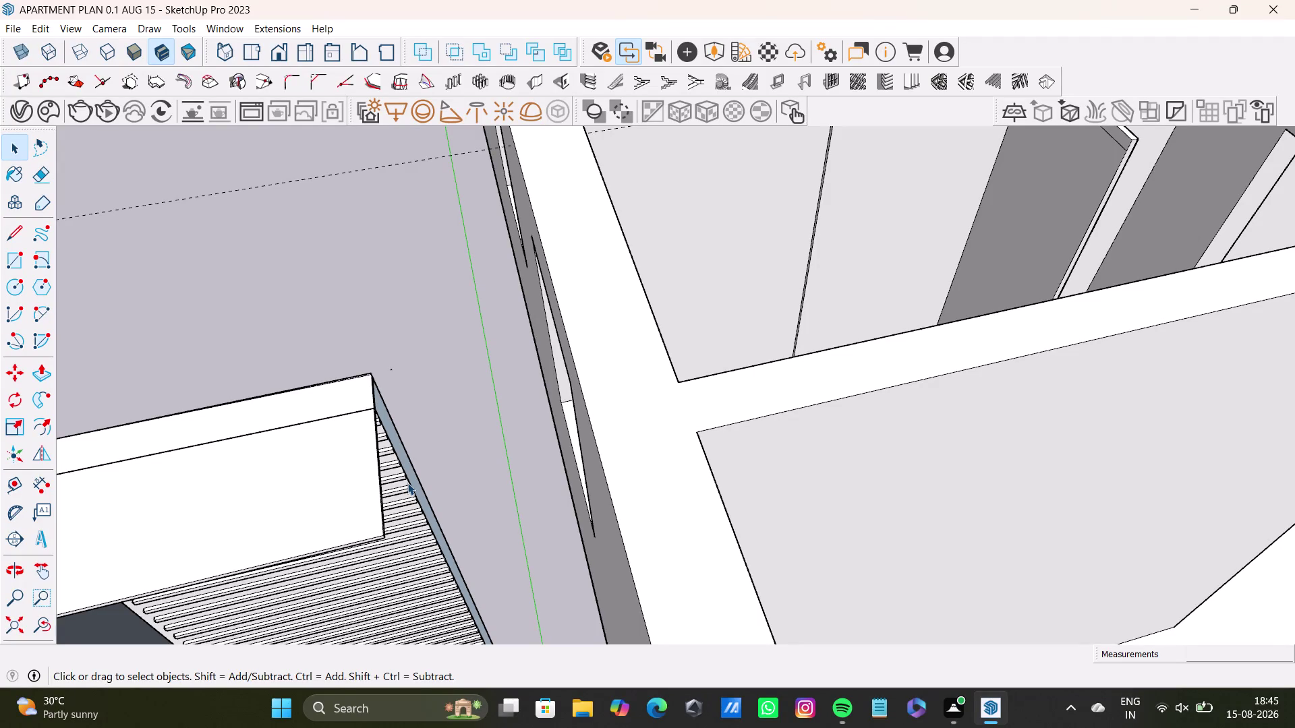
Orbit to the louvre panel and make a first move attempt, then cancel it.
scroll(down, 3)
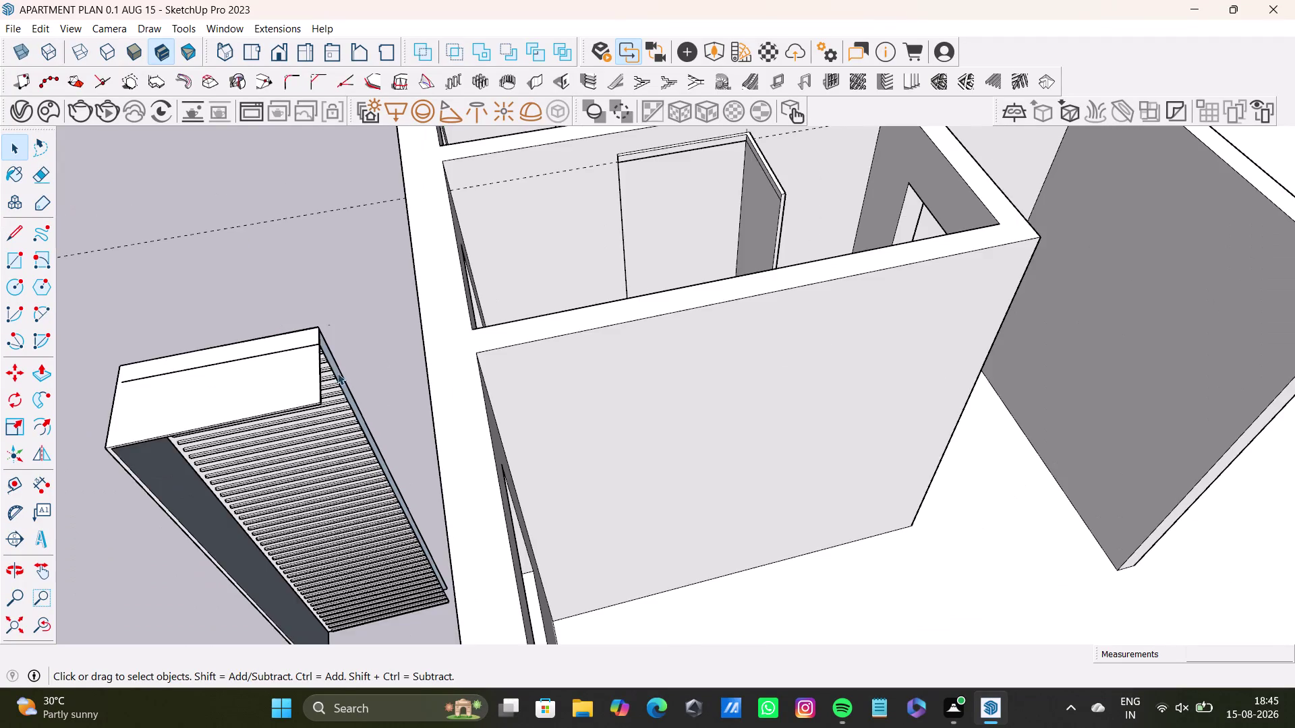
scroll(down, 3)
middle_drag(368, 399, 378, 500)
middle_drag(395, 500, 307, 482)
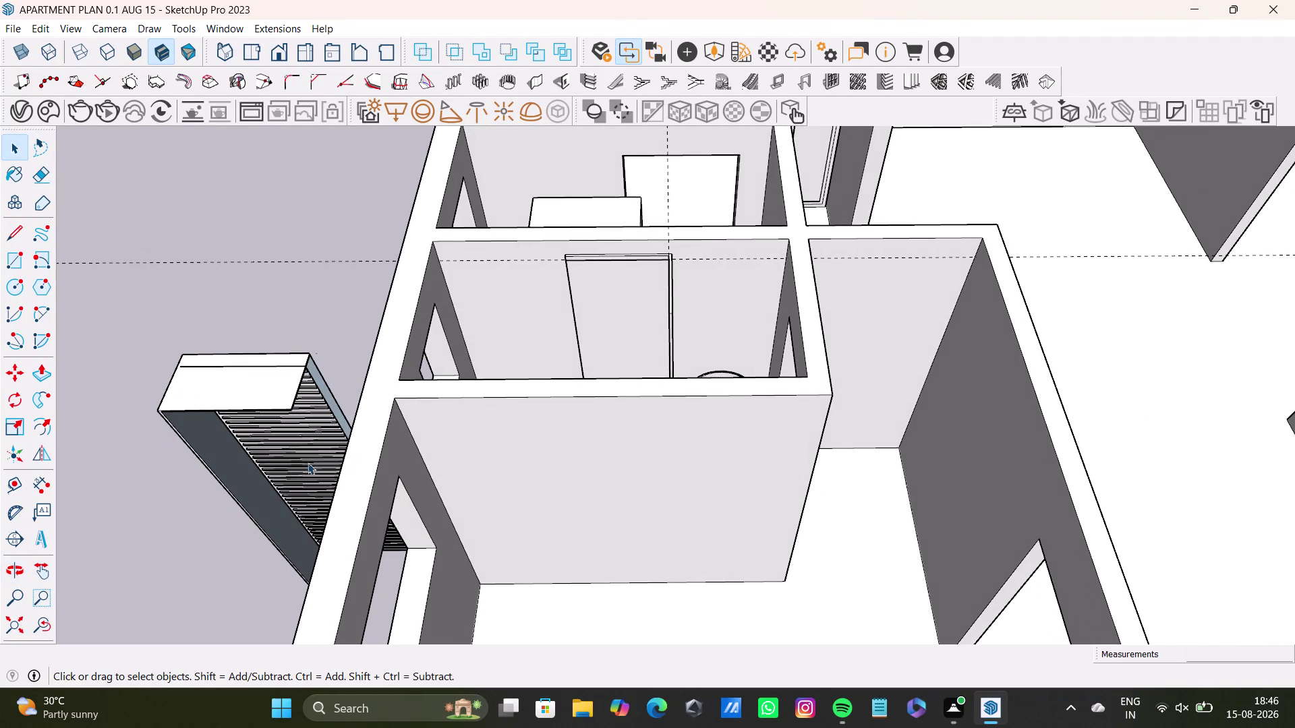
key(space)
click(321, 452)
click(321, 445)
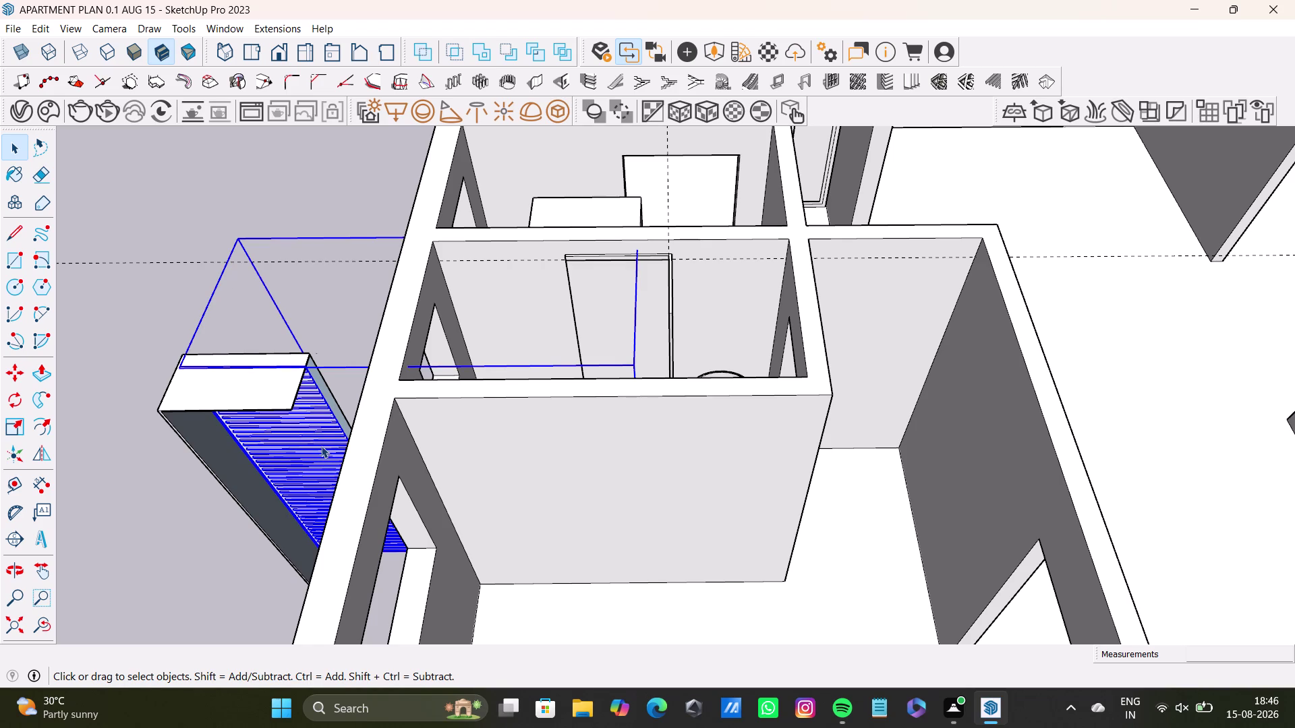
key(m)
click(307, 374)
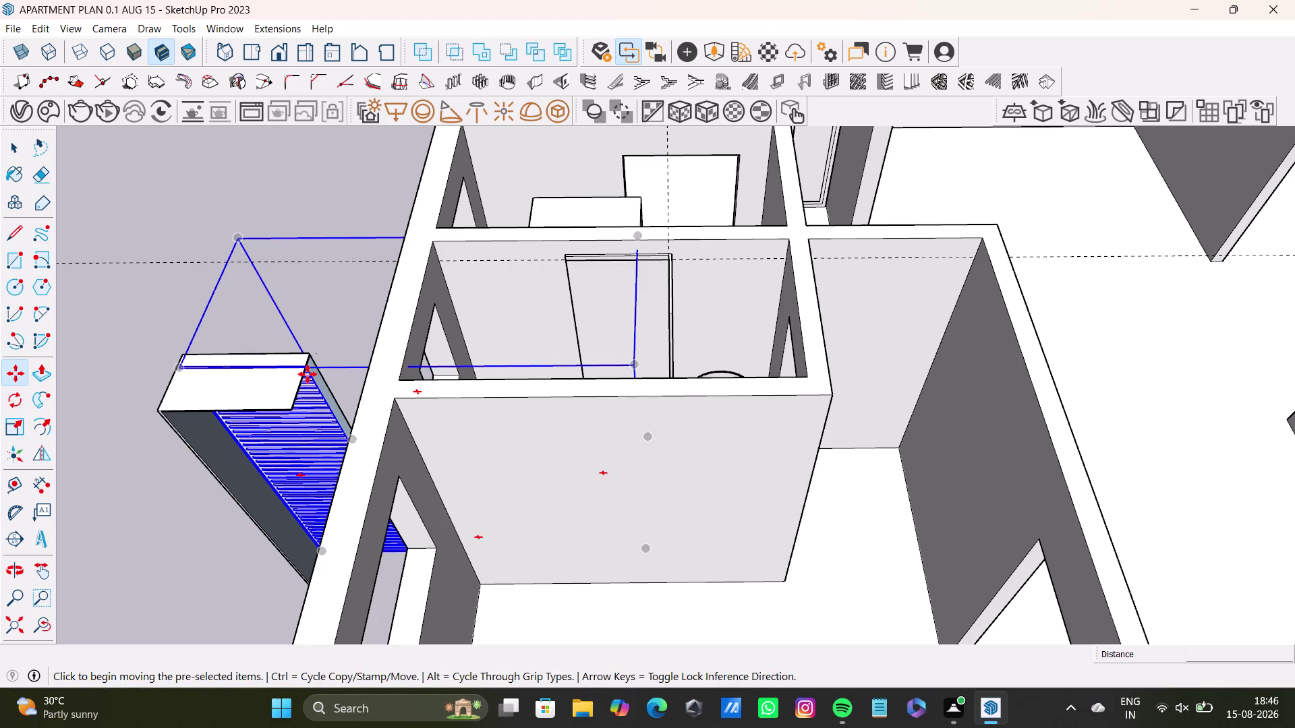
key(space)
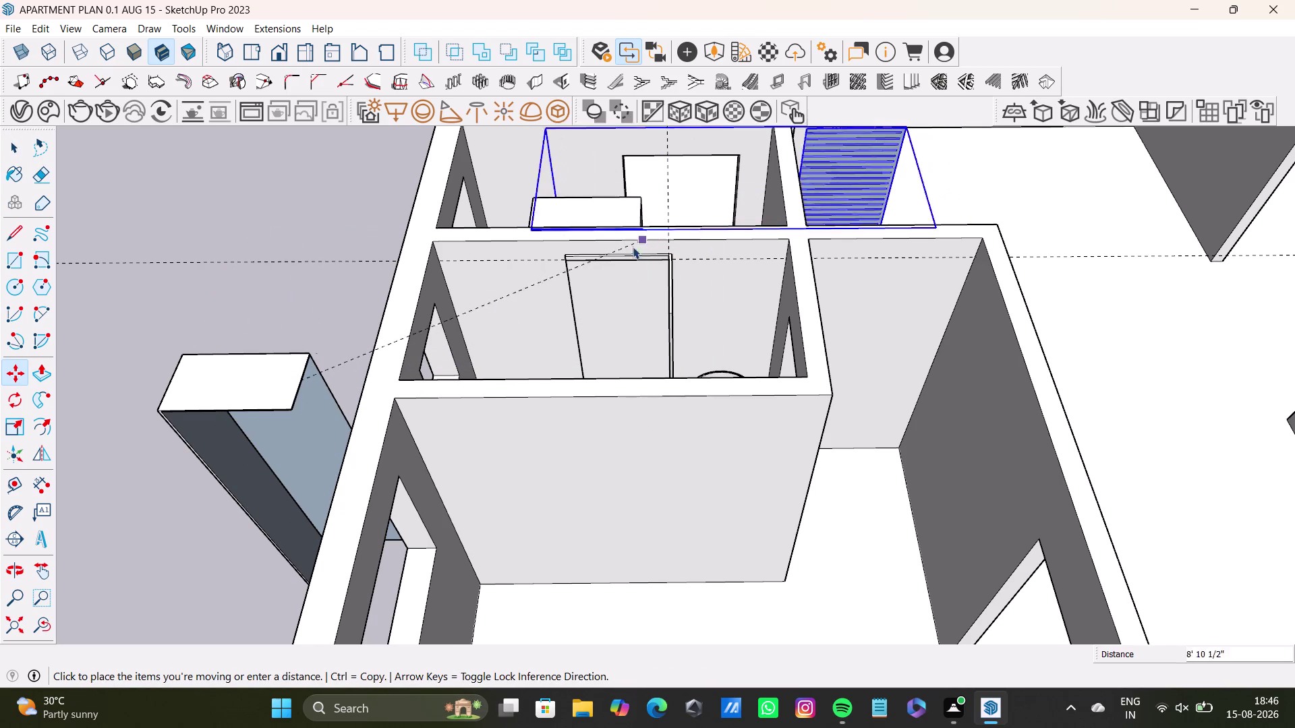
Triple-click to select the whole louvre panel and pick it up for moving.
triple_click(317, 418)
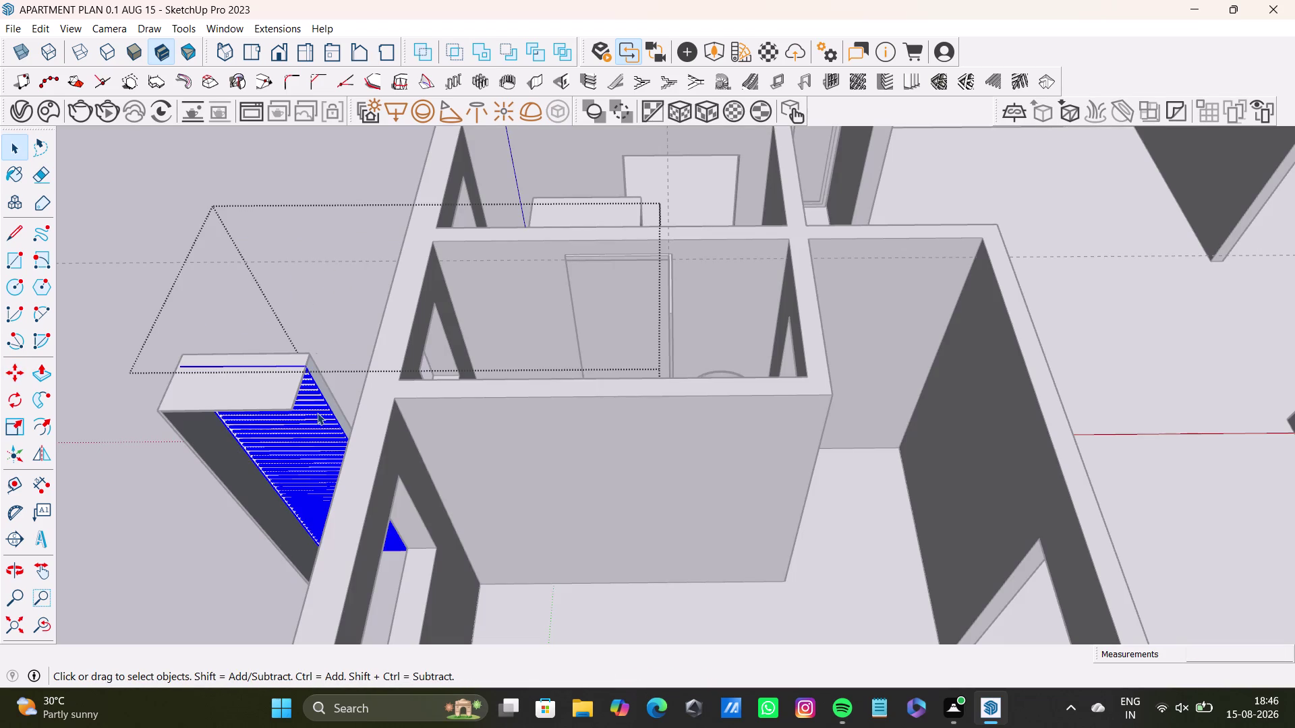
key(m)
click(305, 370)
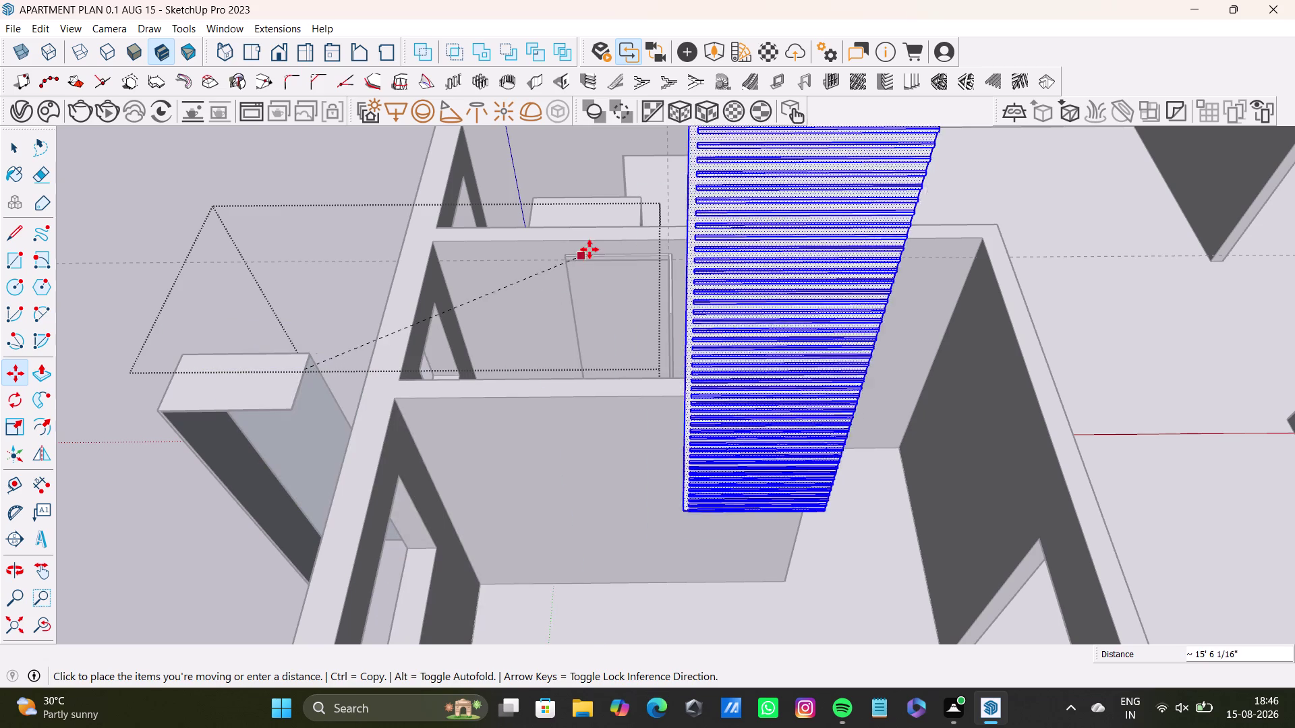
scroll(up, 3)
middle_drag(517, 267, 521, 481)
scroll(up, 3)
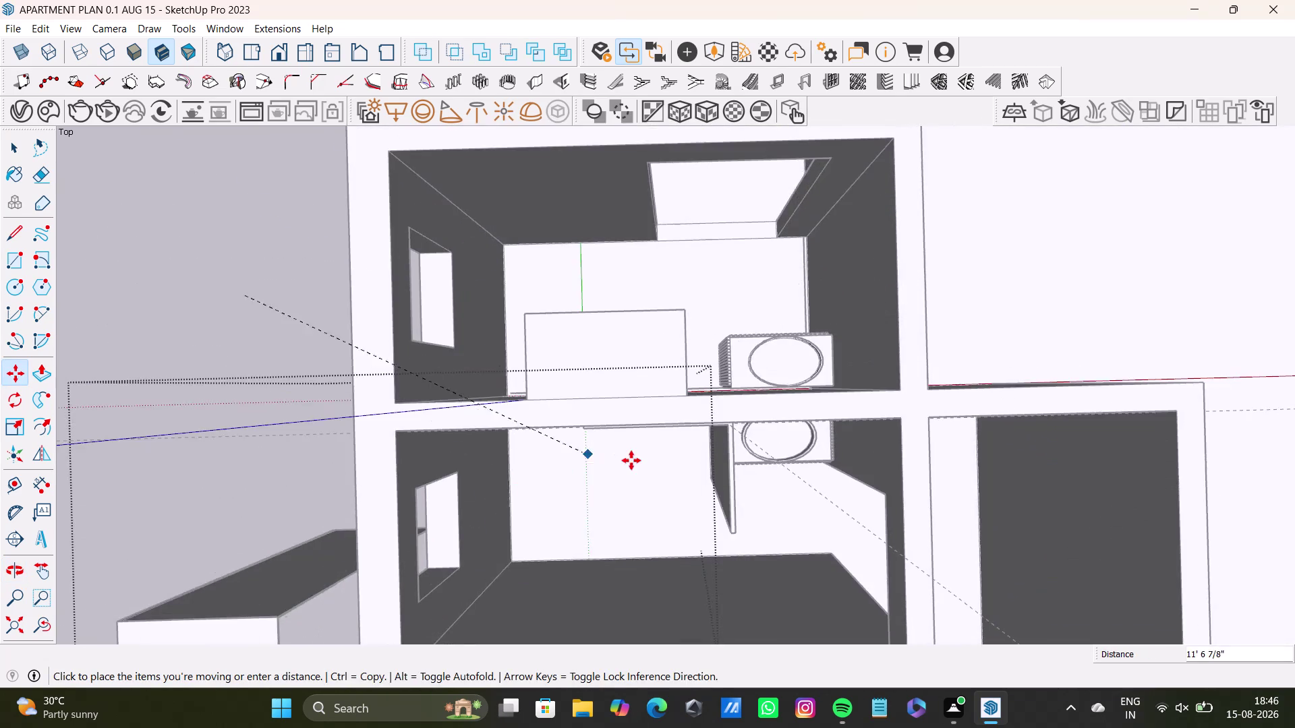
scroll(up, 3)
Carry the louvre panel from its housing into the bathroom window opening.
middle_drag(631, 412, 671, 368)
scroll(down, 3)
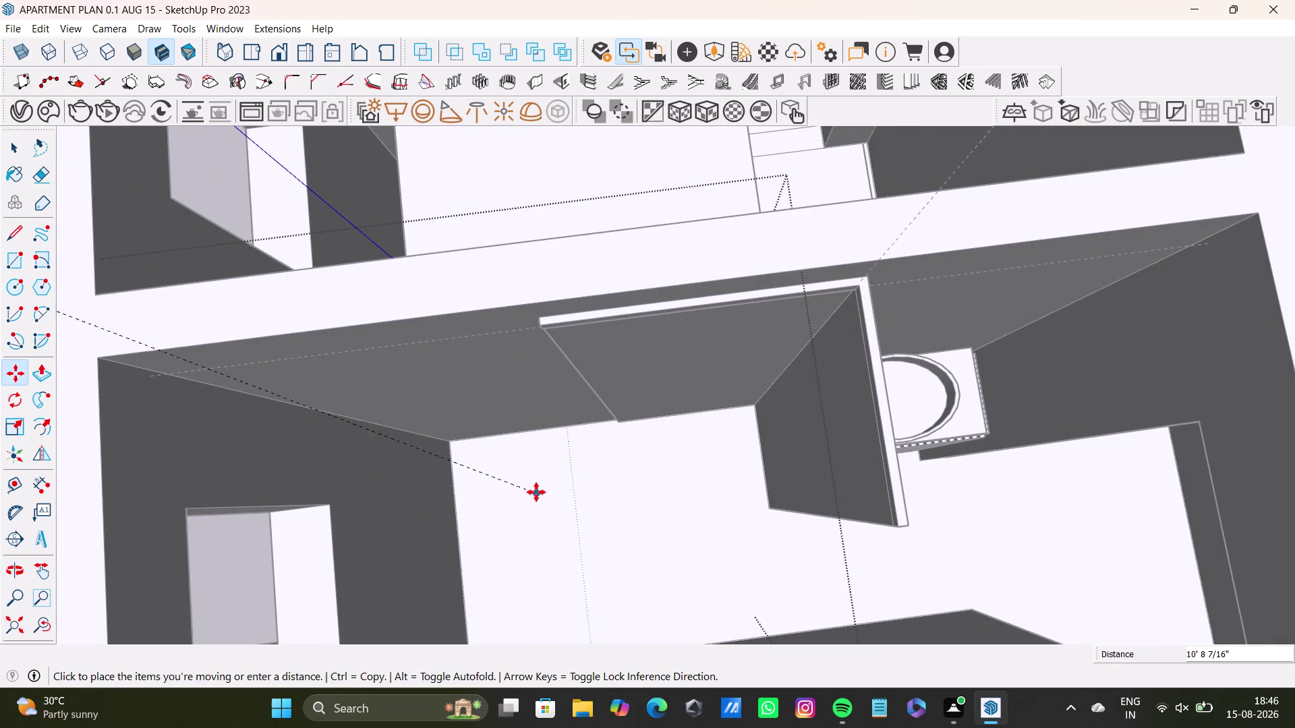
scroll(down, 3)
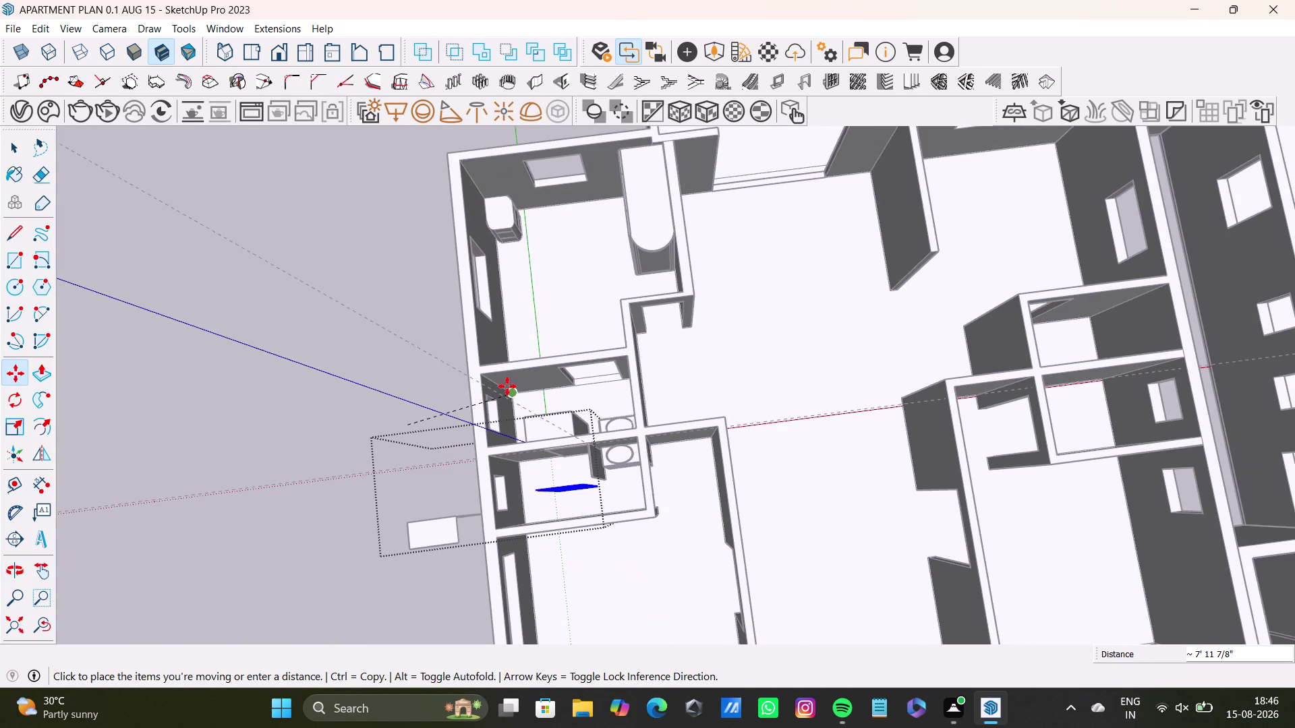
key(Up)
key(m)
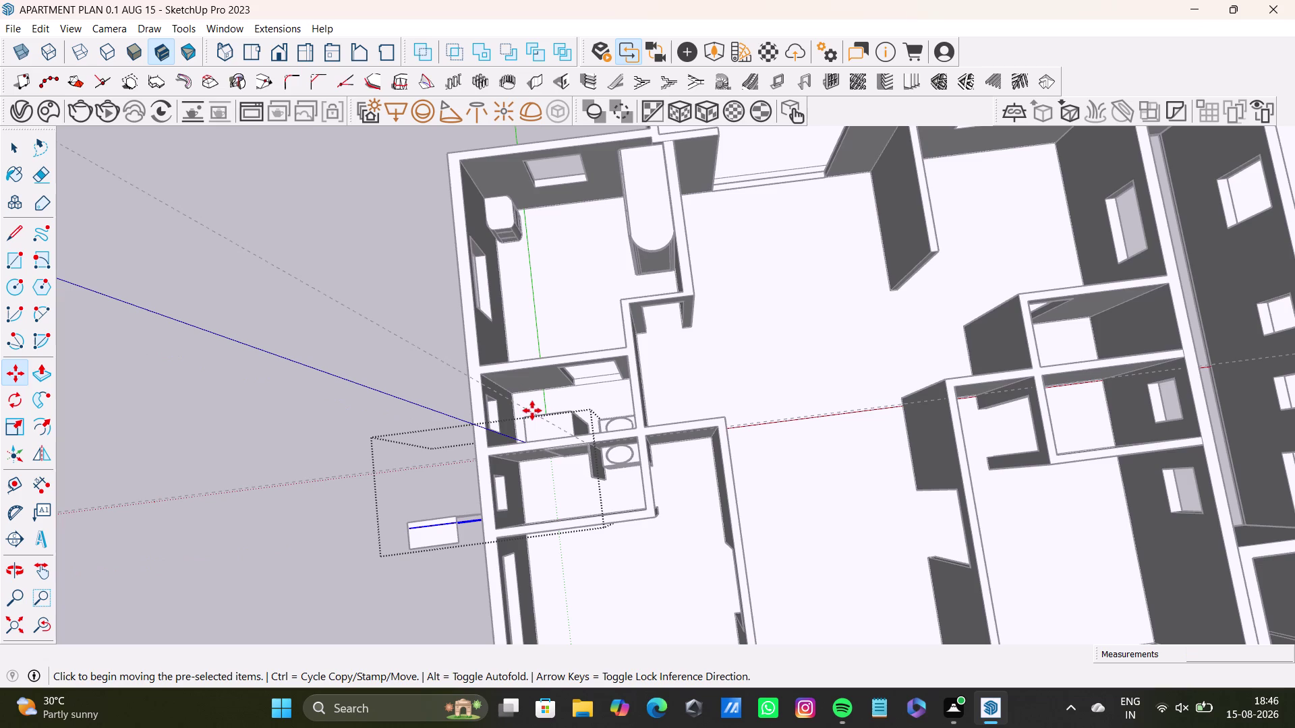
scroll(up, 3)
drag(451, 520, 461, 513)
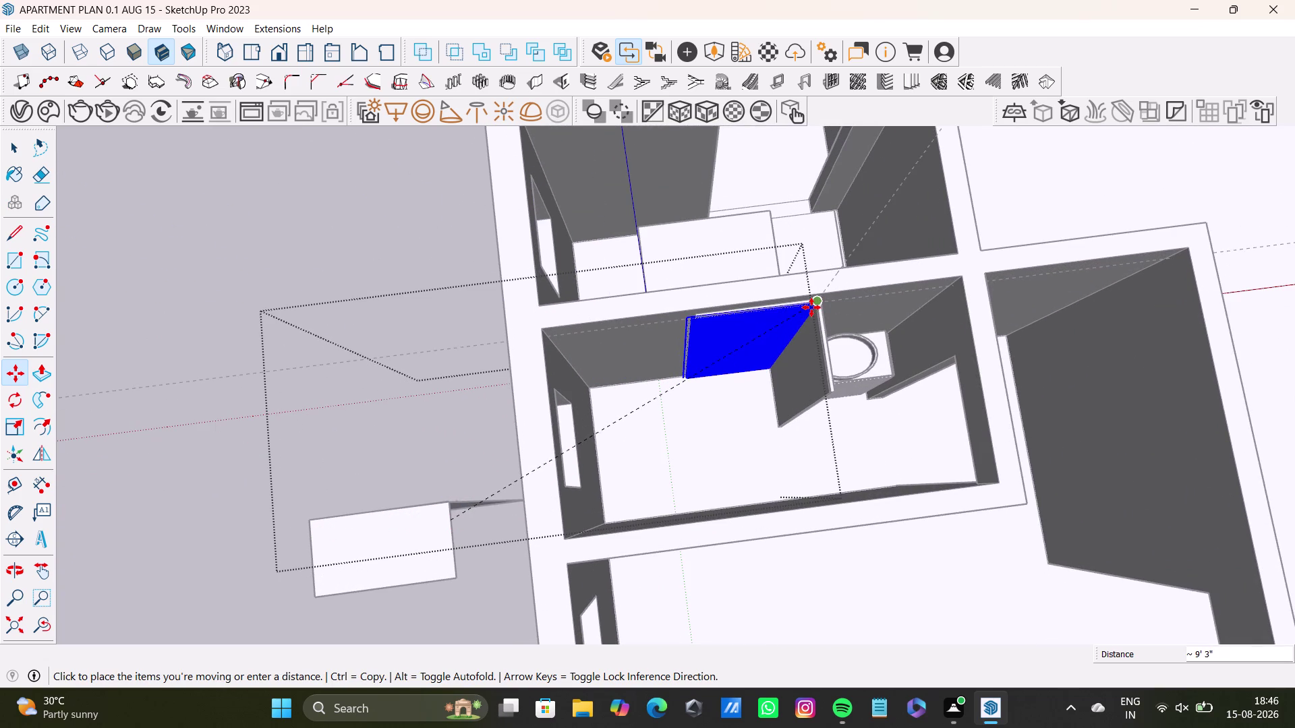
Drop the panel at the window corner and inspect where it meets the wall.
click(811, 307)
middle_drag(785, 338, 691, 350)
scroll(up, 3)
middle_drag(723, 388, 710, 390)
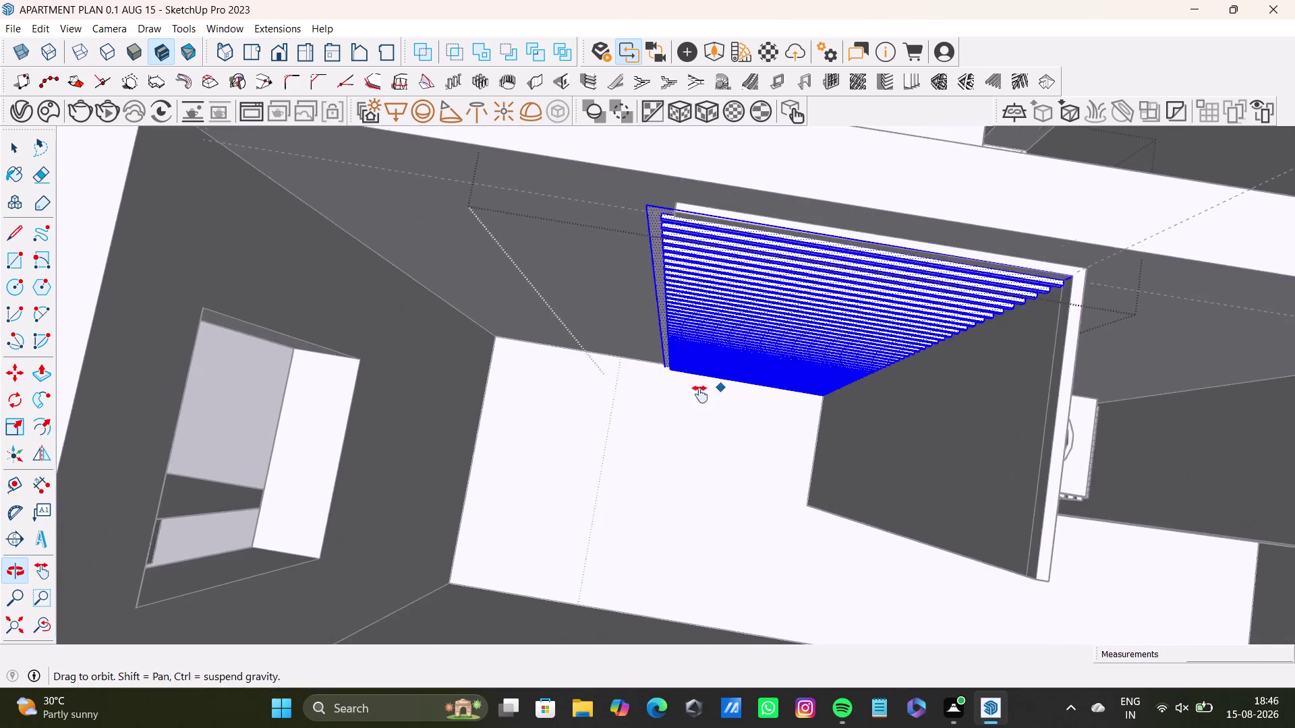
middle_drag(710, 390, 597, 466)
middle_drag(641, 429, 731, 248)
middle_drag(718, 499, 743, 339)
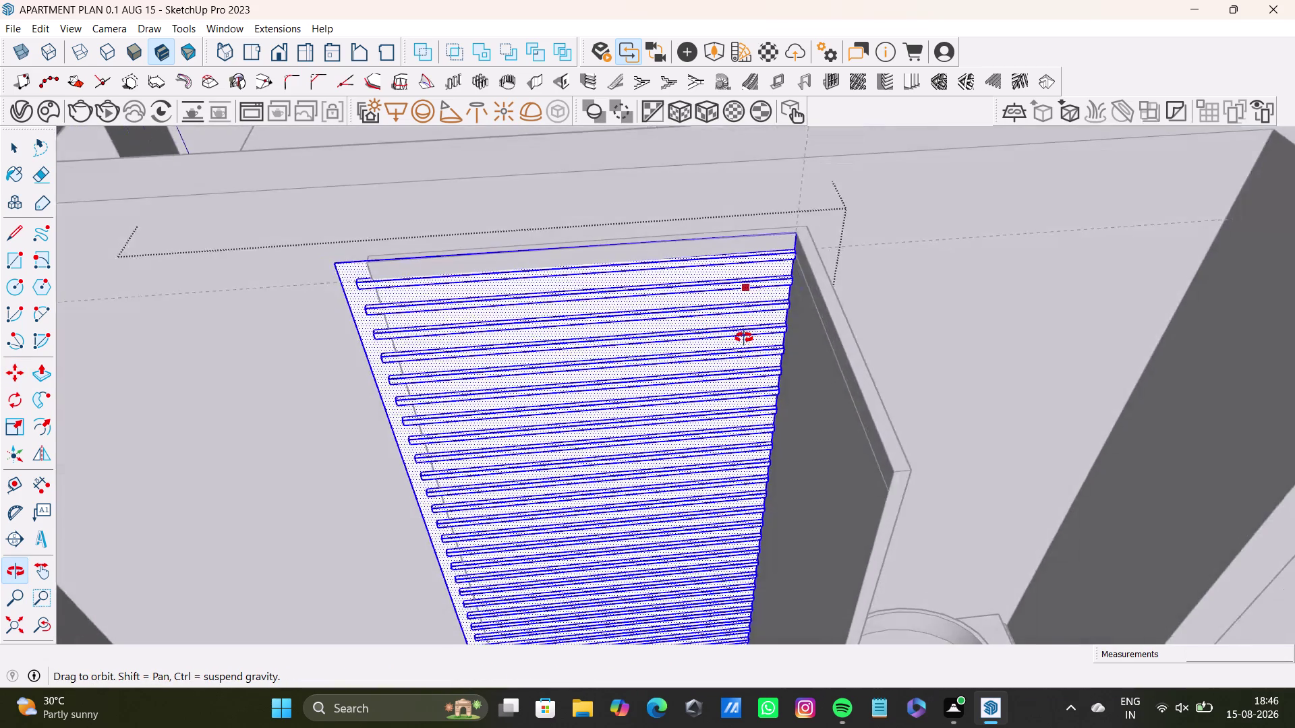
middle_drag(744, 340, 773, 343)
scroll(up, 3)
middle_drag(775, 321, 761, 351)
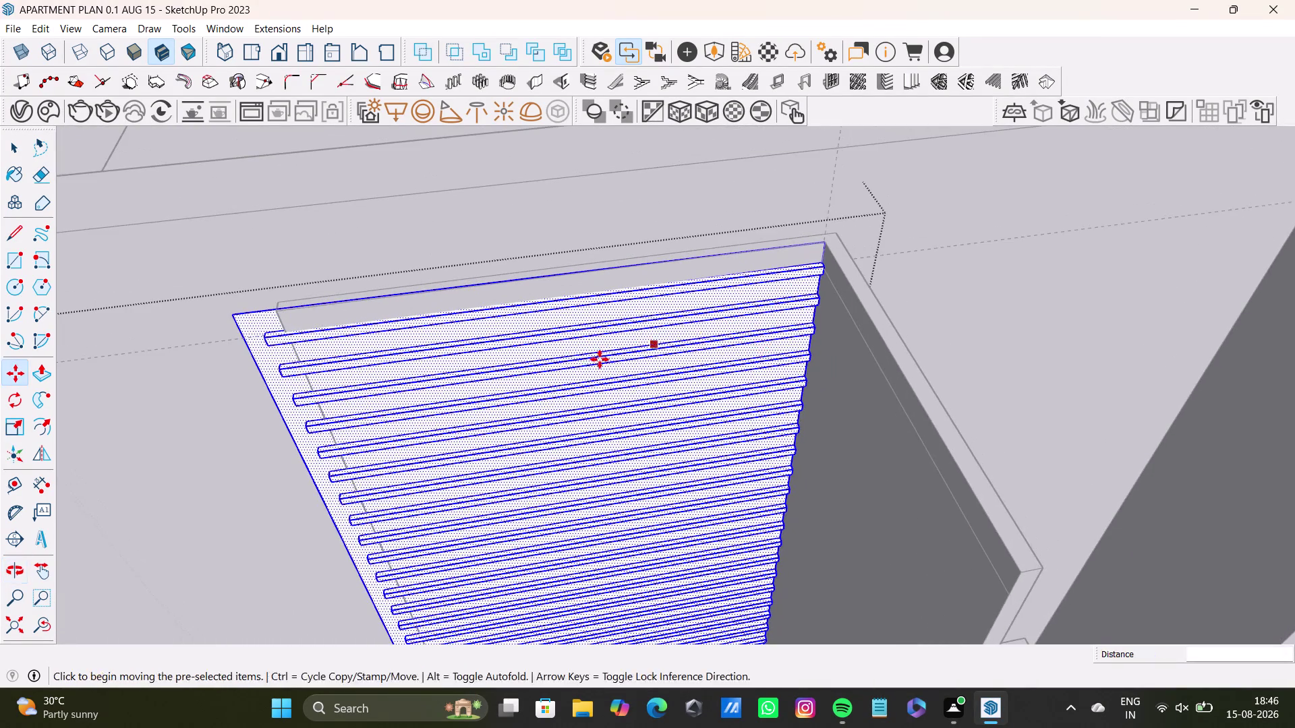
middle_drag(567, 366, 706, 318)
middle_drag(525, 330, 679, 359)
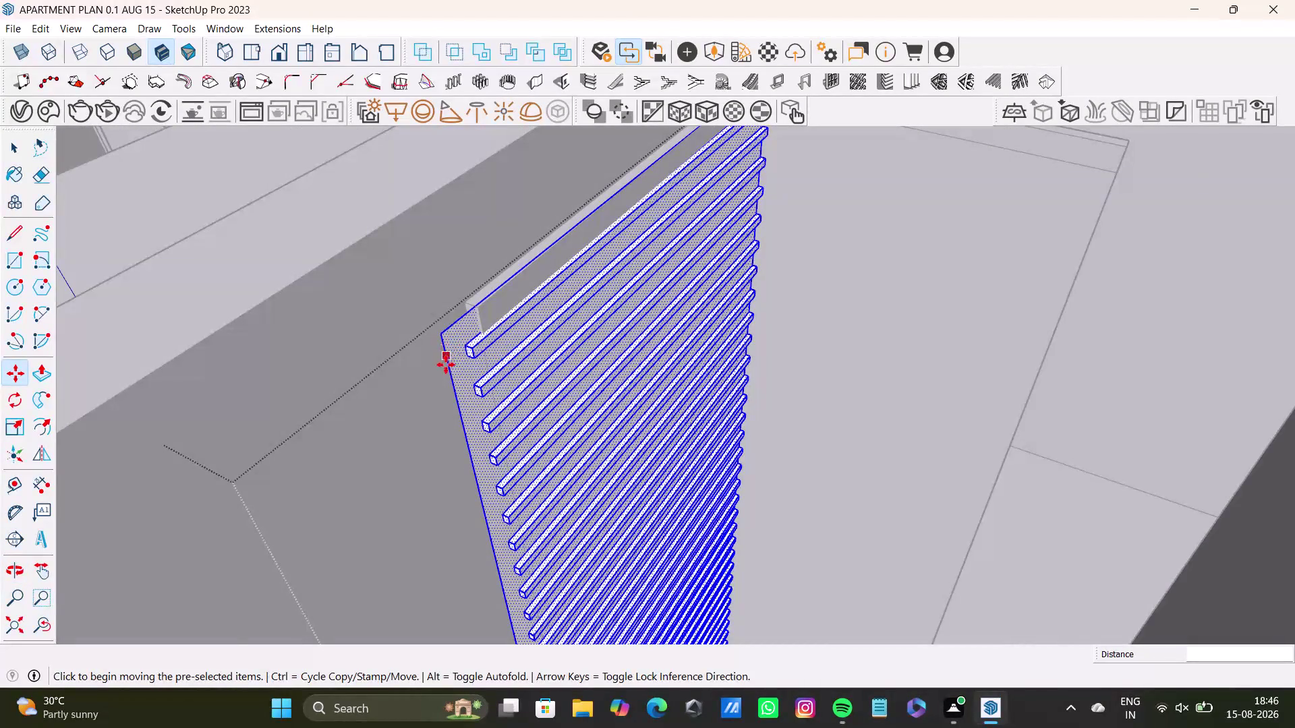
Move the panel from its corner in small nudges toward the wall opening.
key(space)
key(m)
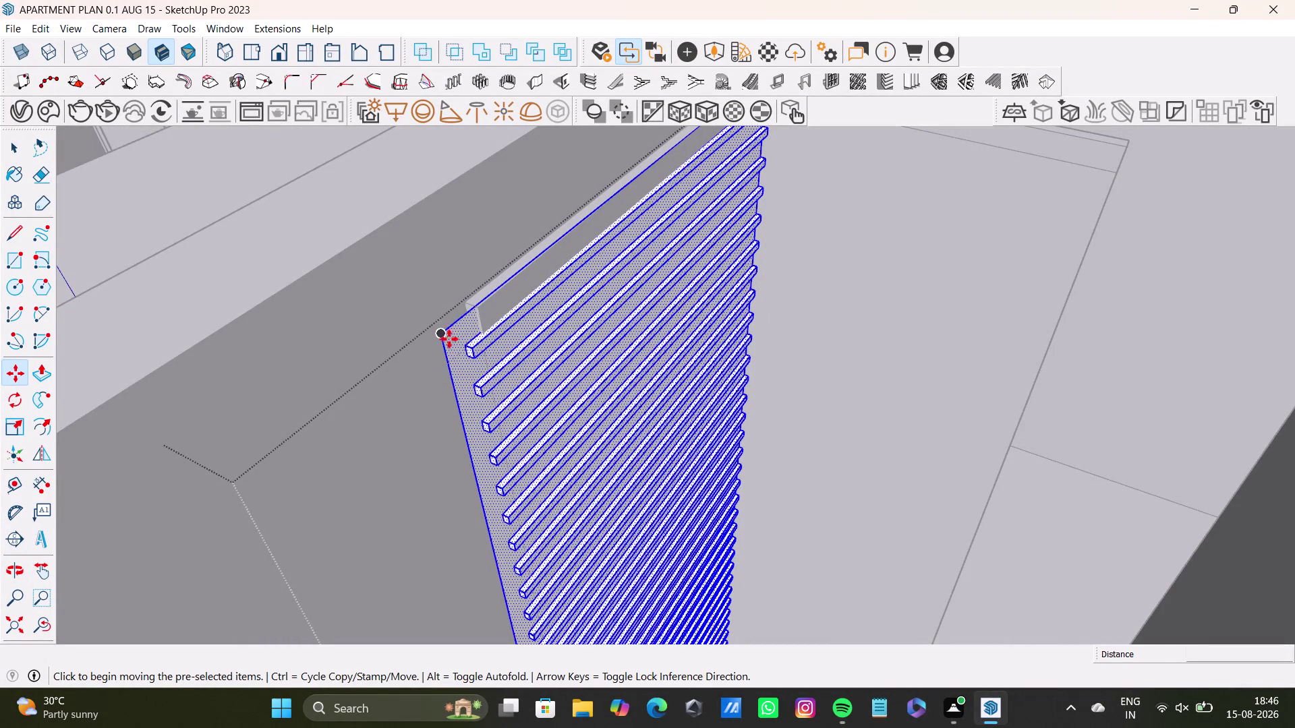
click(445, 339)
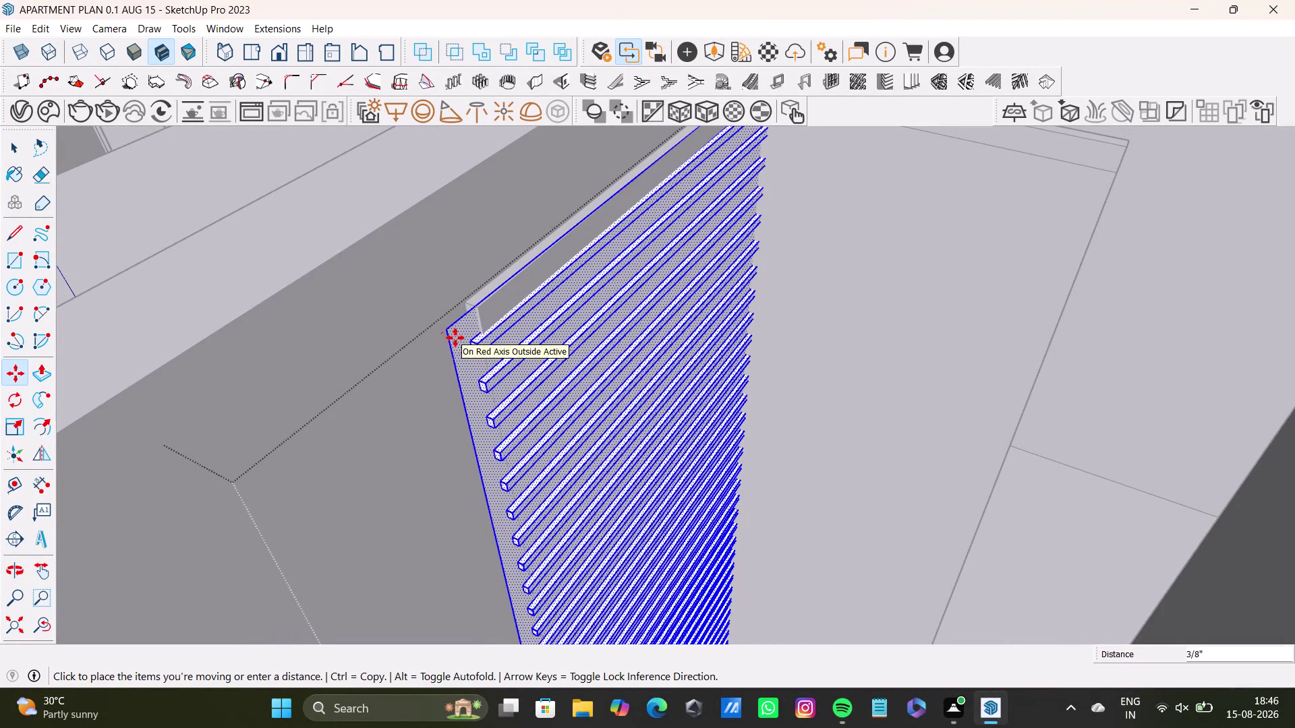
scroll(up, 3)
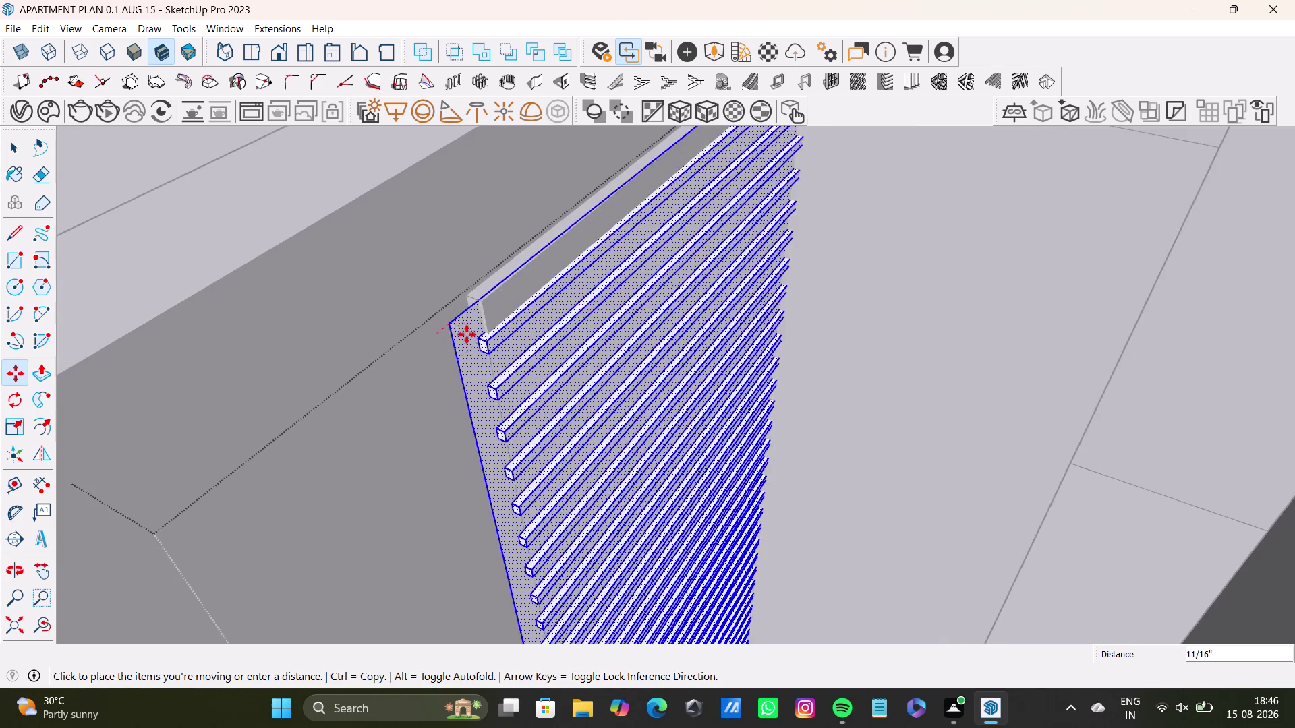
middle_drag(466, 334, 501, 350)
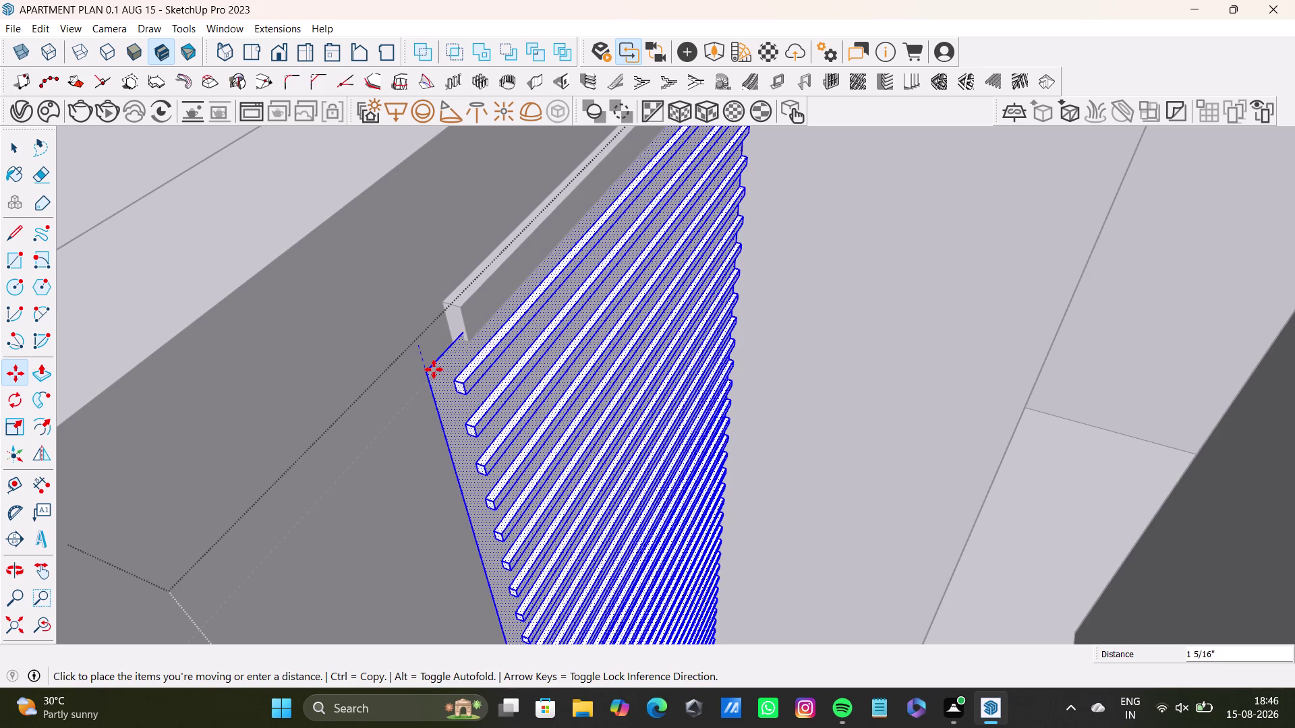
click(434, 369)
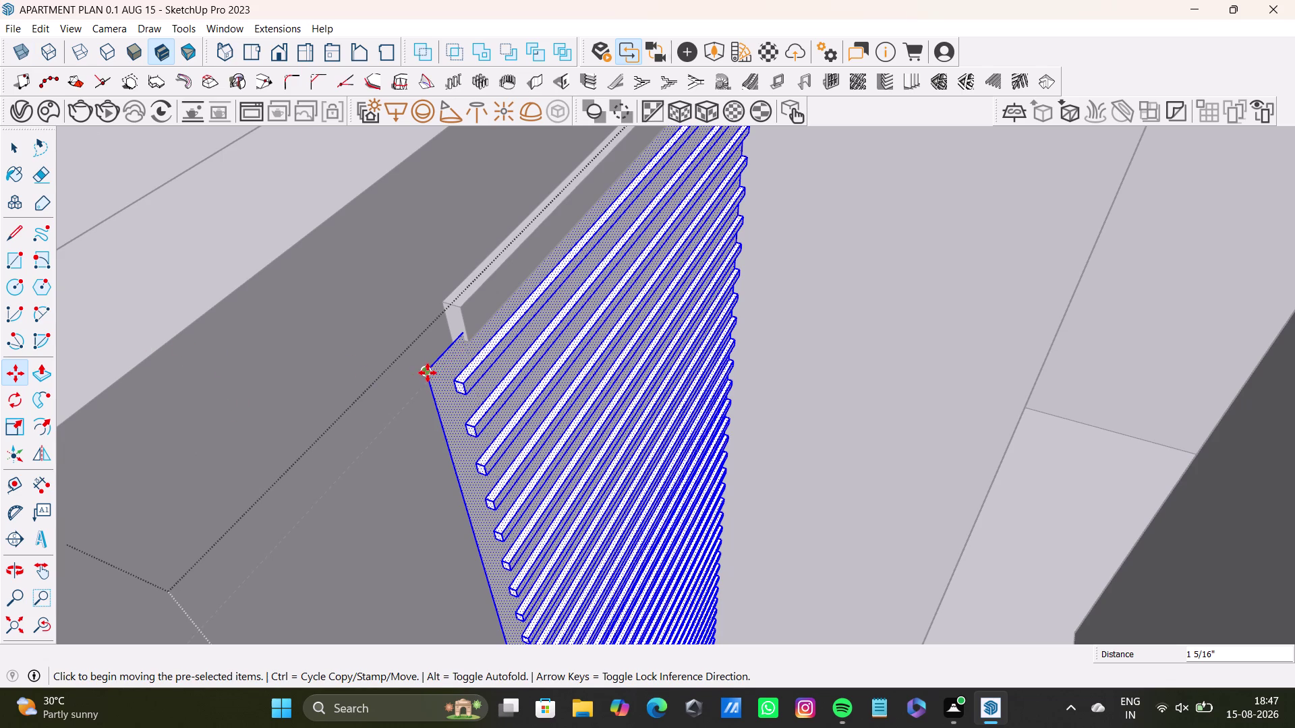
drag(428, 373, 446, 391)
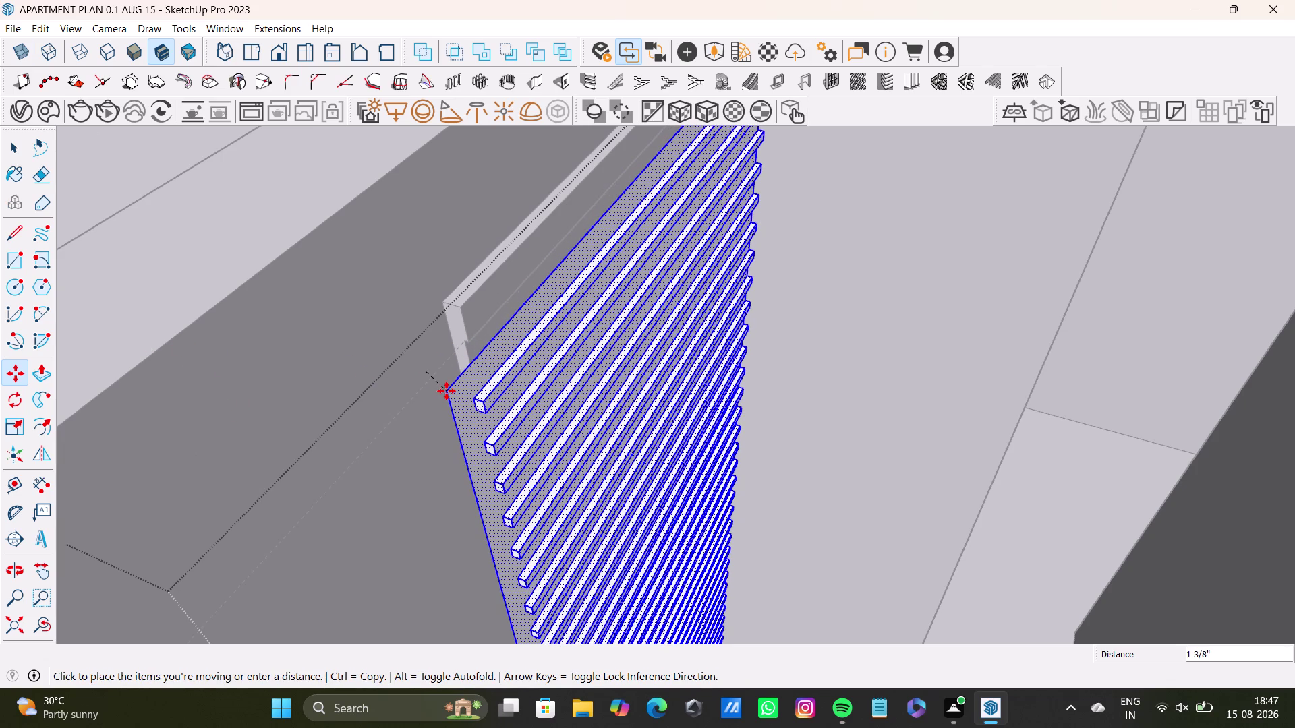
drag(446, 391, 432, 386)
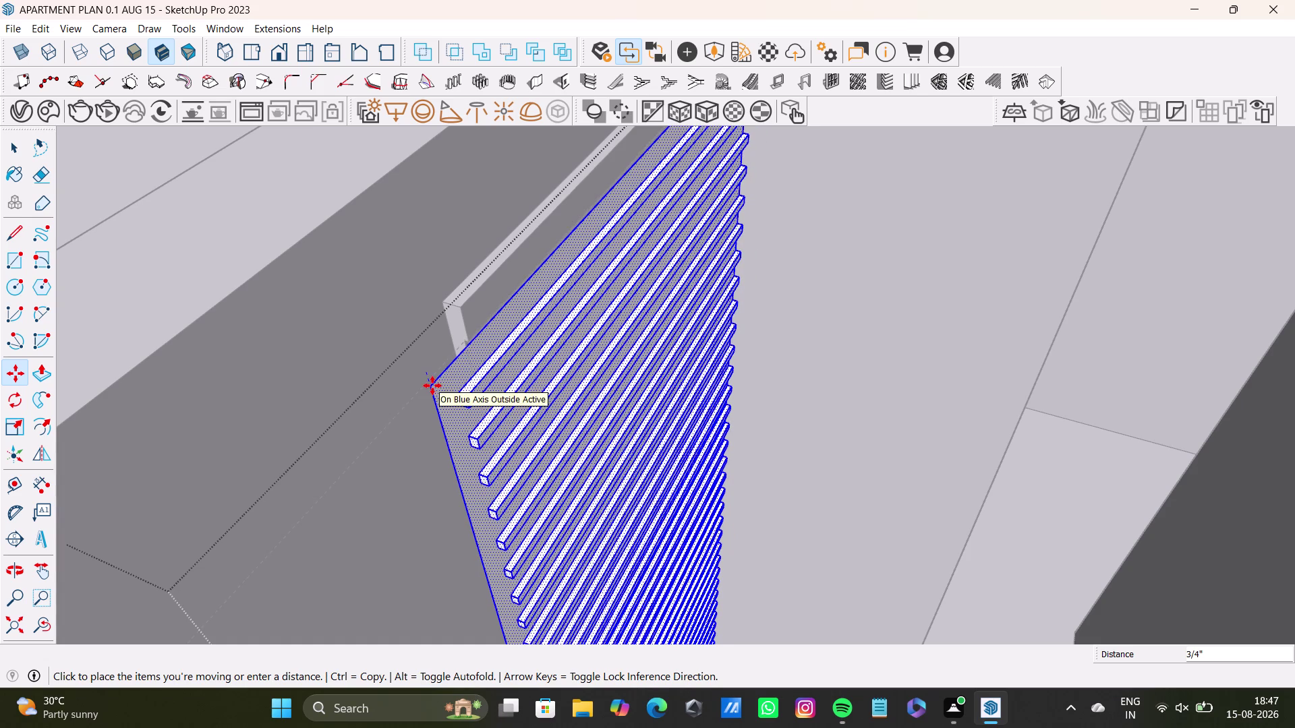
drag(432, 386, 431, 387)
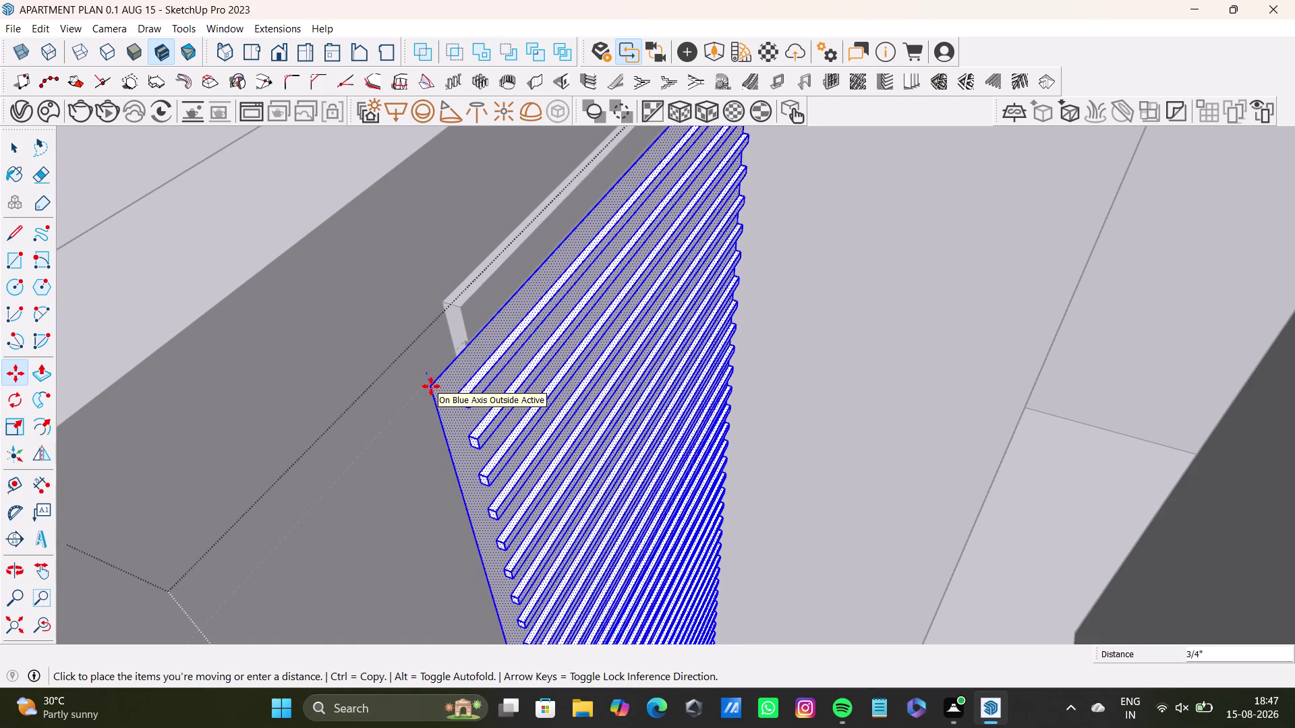
drag(431, 386, 450, 390)
Nudge the panel a small exact distance so its corner meets the opening edge.
key(m)
key(Right)
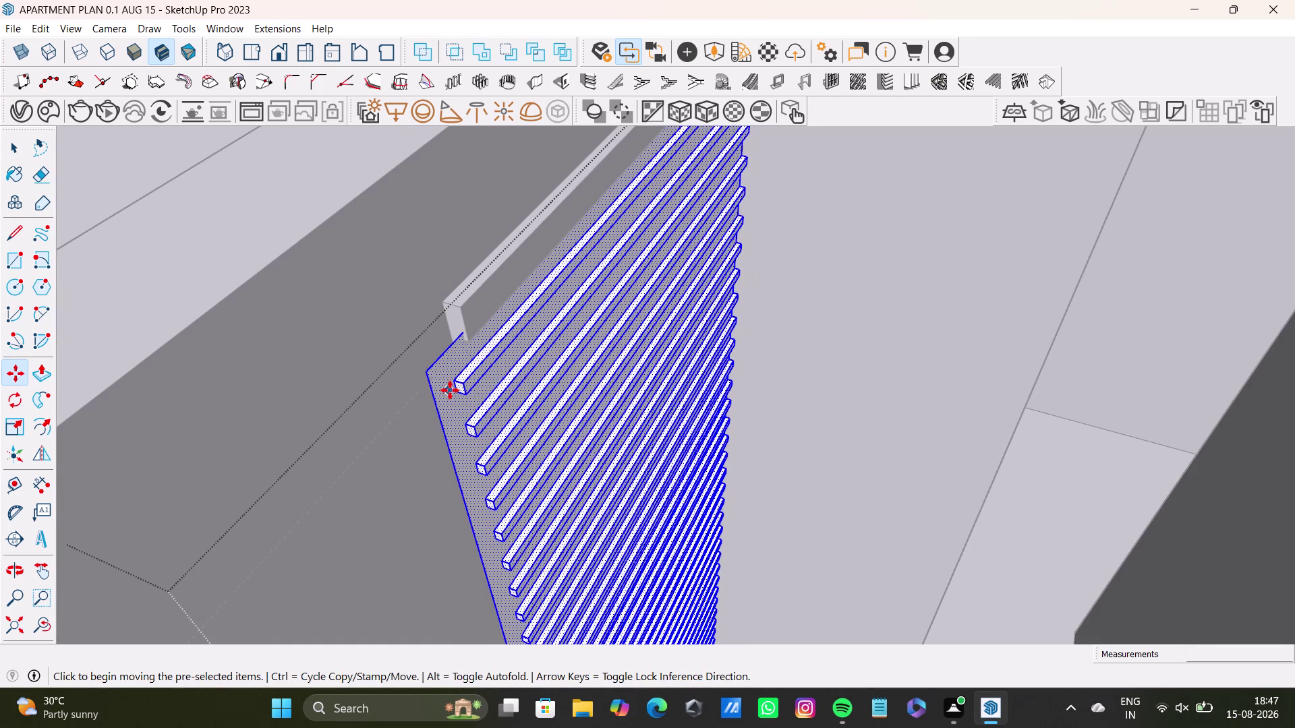
drag(450, 390, 452, 389)
click(432, 377)
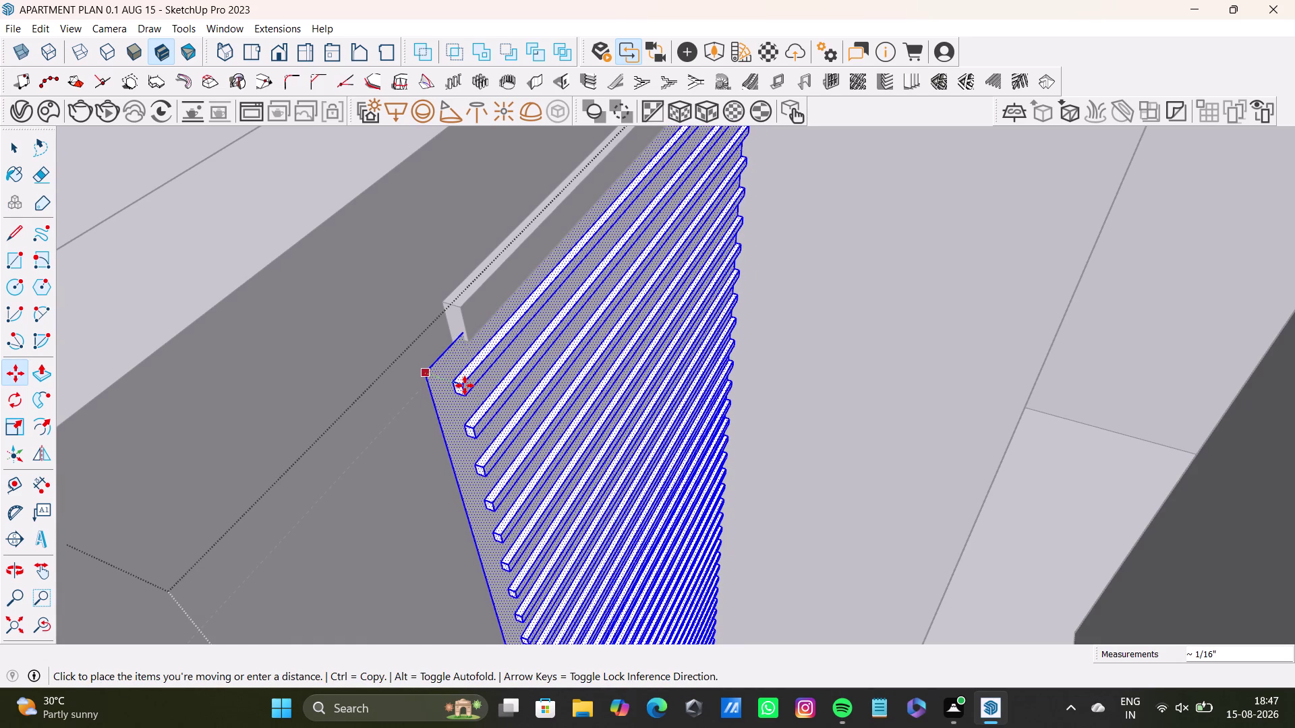
key(Left)
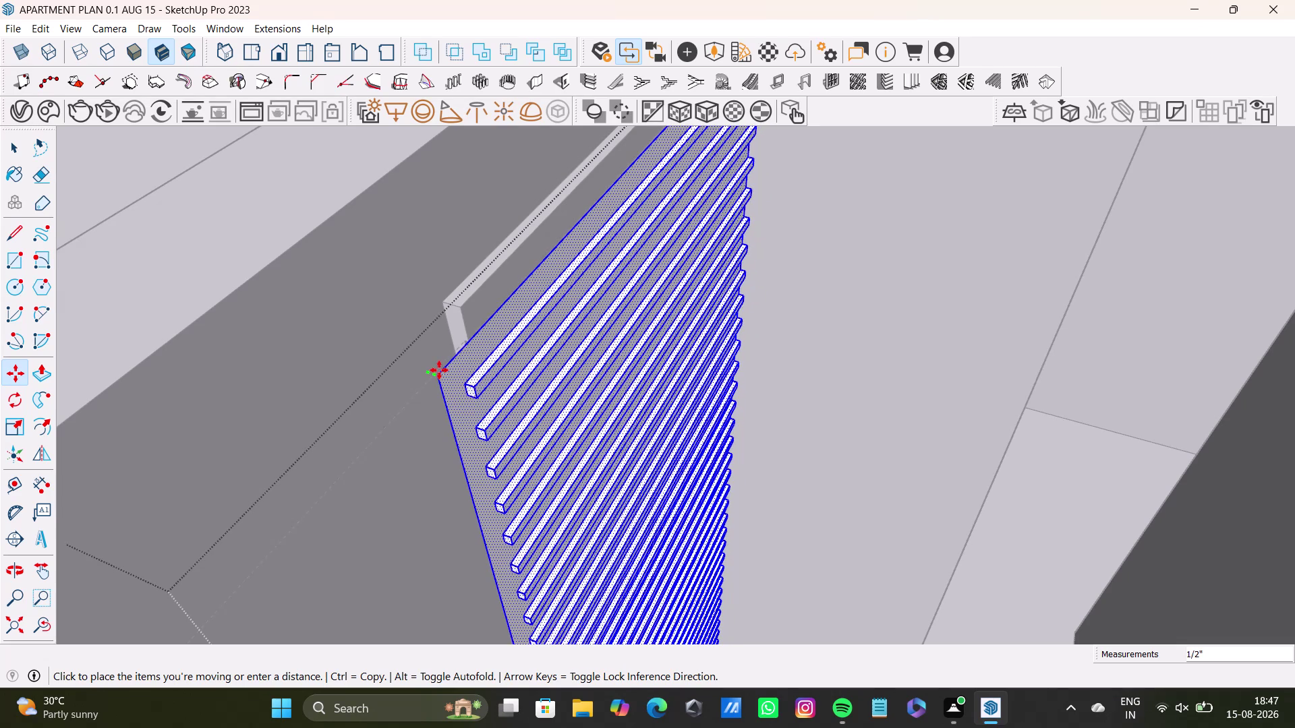
click(436, 377)
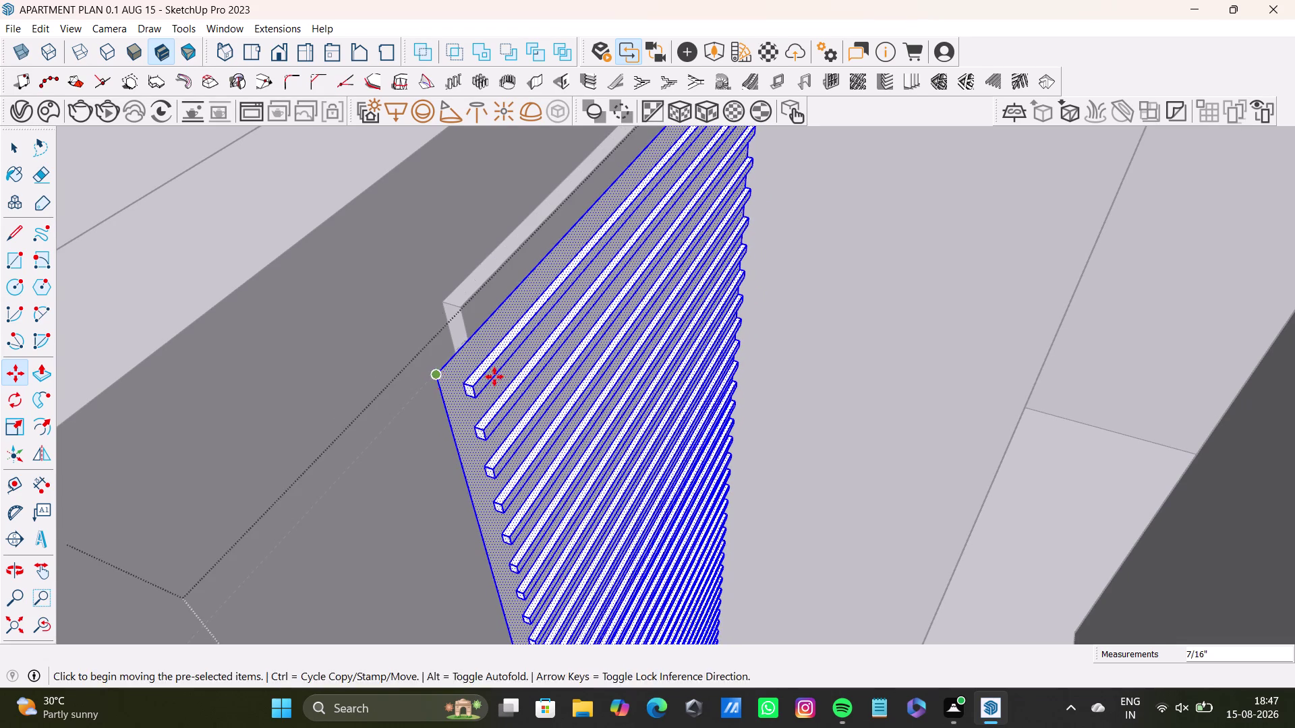
Shift the panel from its top corner to a new position in the opening.
middle_drag(523, 367, 126, 341)
scroll(down, 3)
middle_drag(672, 412, 495, 420)
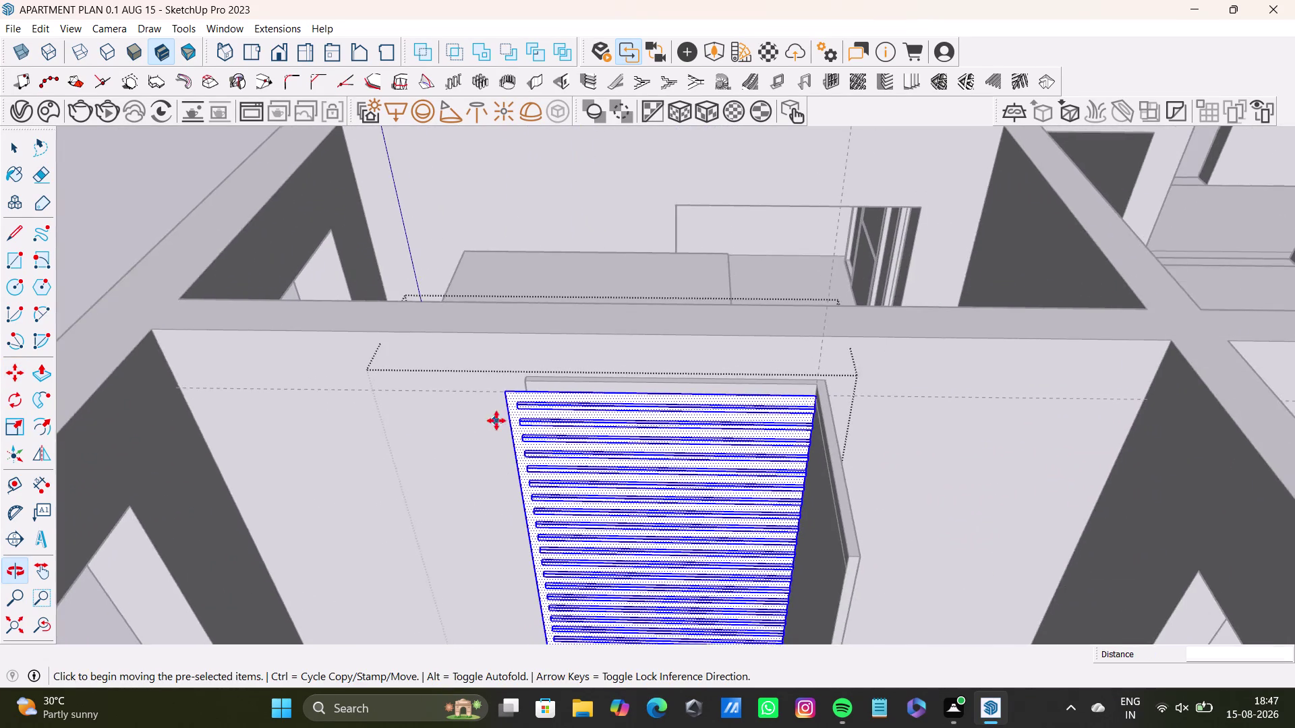
scroll(up, 3)
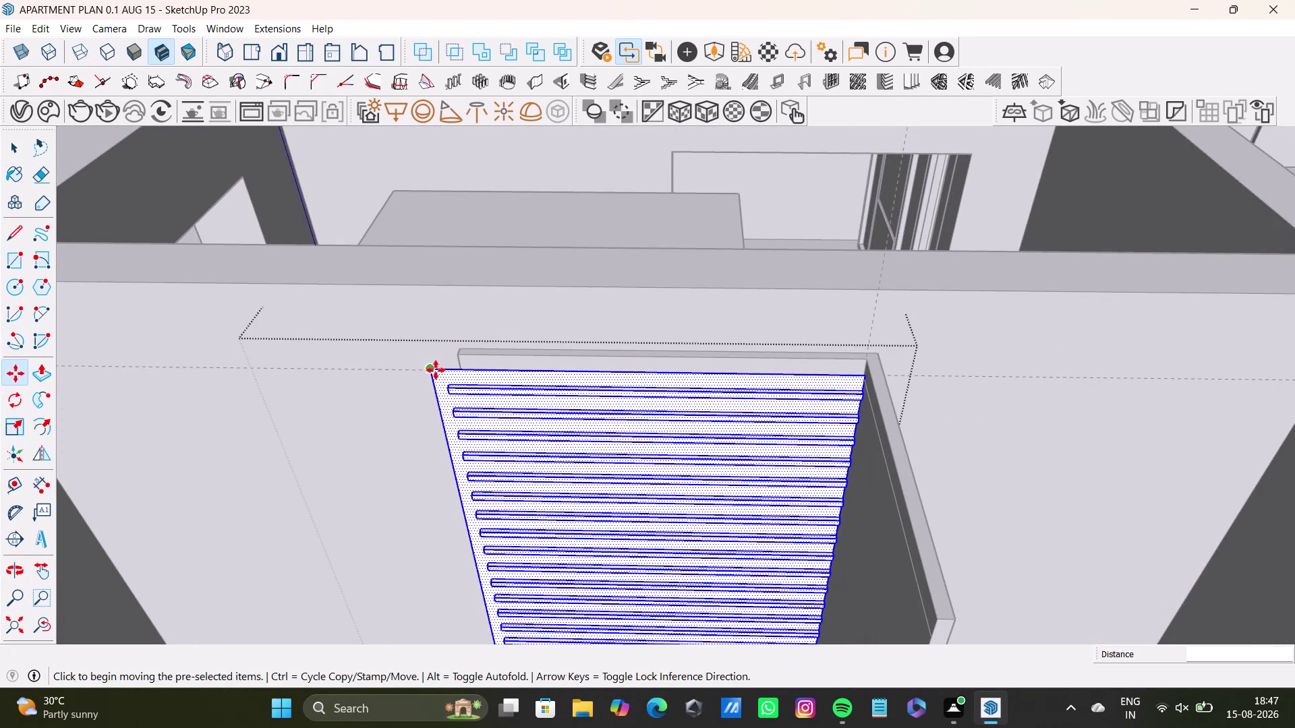
click(435, 370)
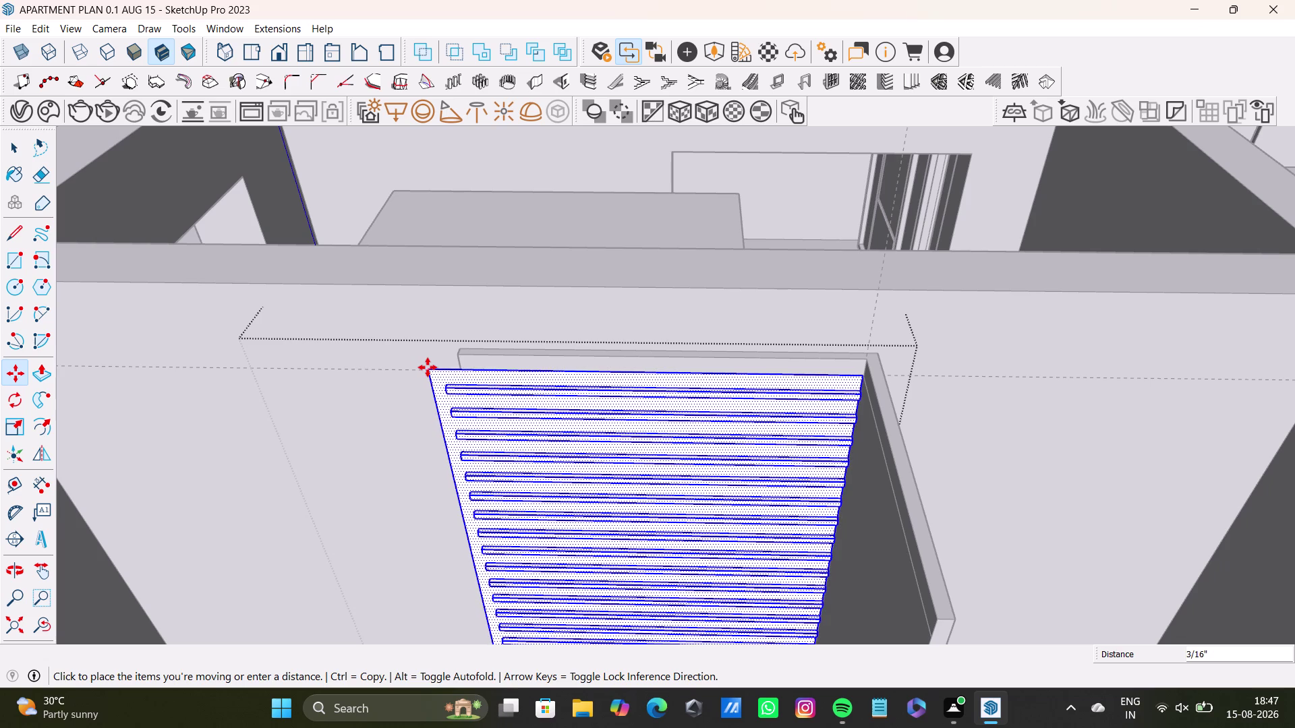
click(428, 368)
Inspect the gap above the panel and move it up under the top strip.
middle_drag(558, 404, 603, 543)
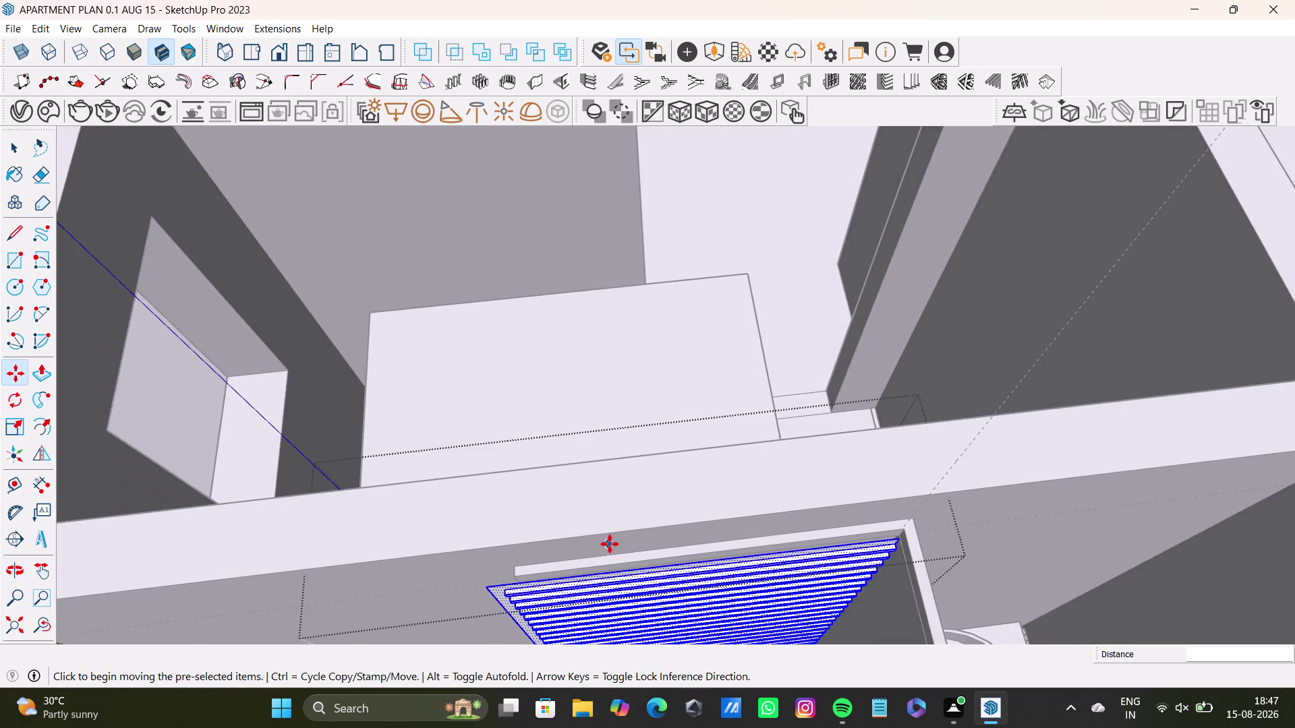
scroll(up, 3)
middle_drag(683, 544, 724, 543)
scroll(up, 3)
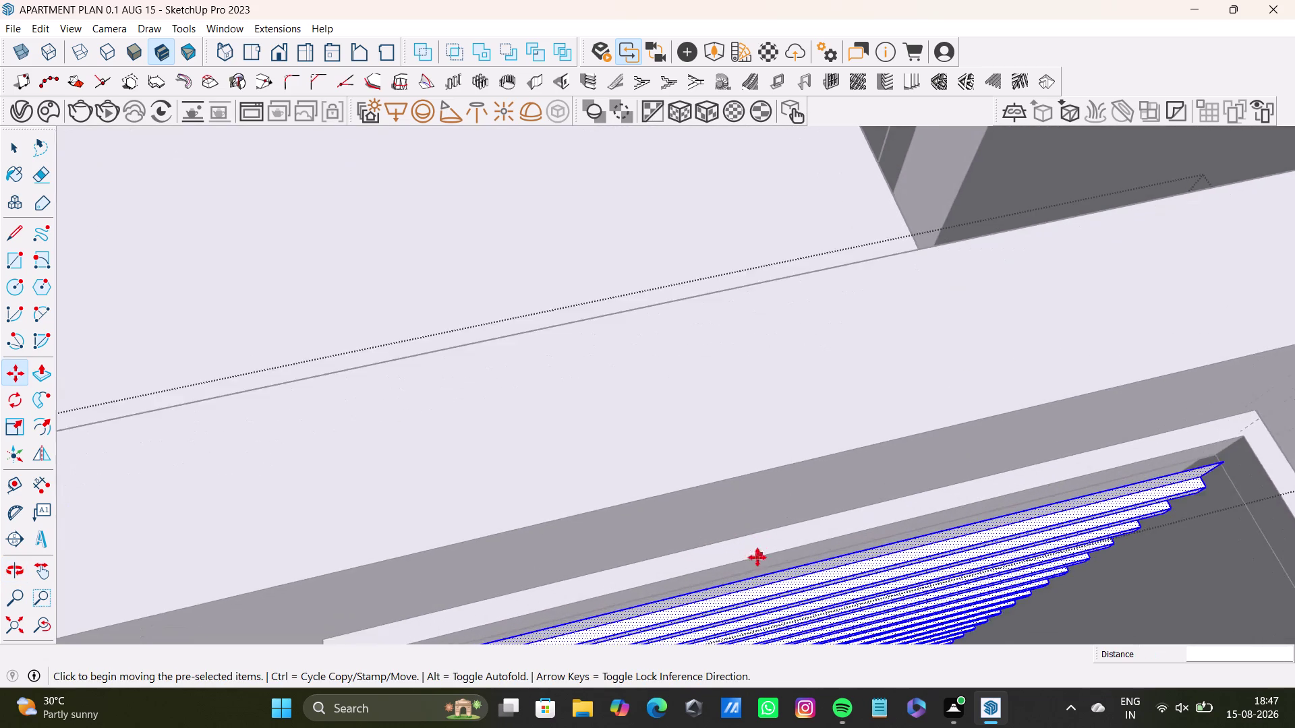
scroll(up, 3)
middle_drag(767, 569, 778, 593)
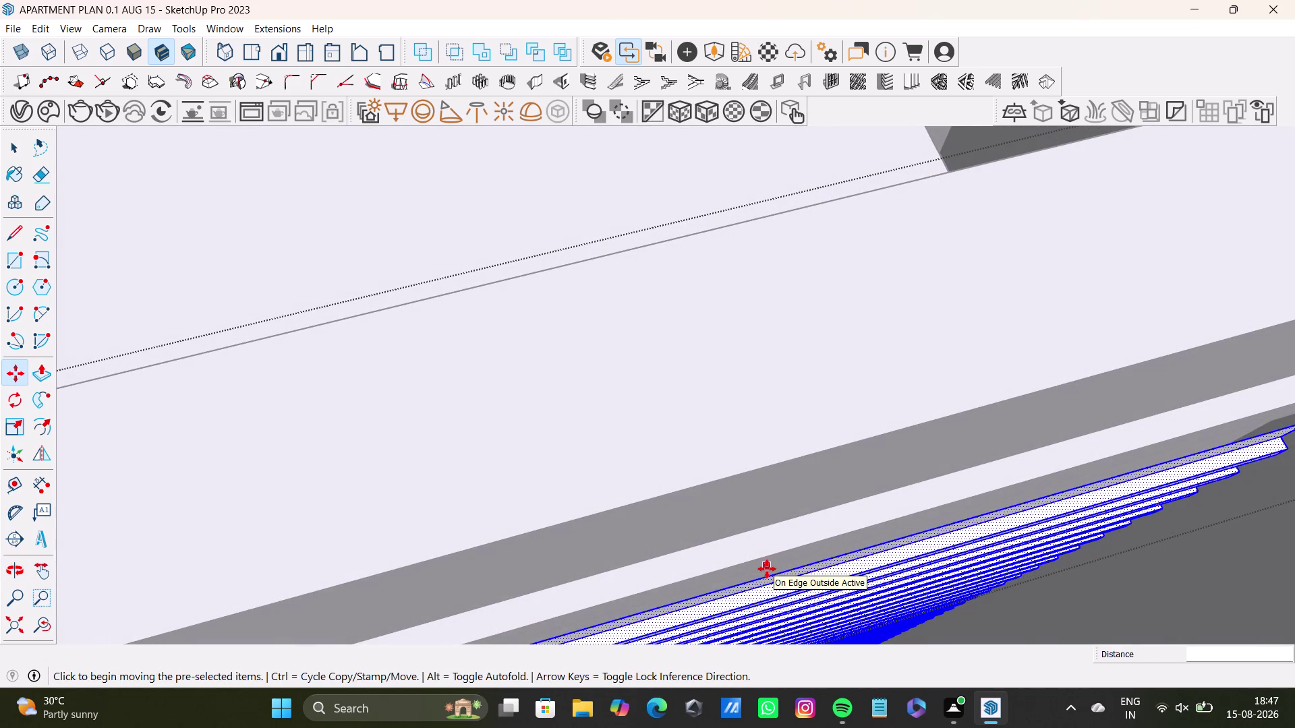
key(comma)
middle_drag(704, 608, 718, 619)
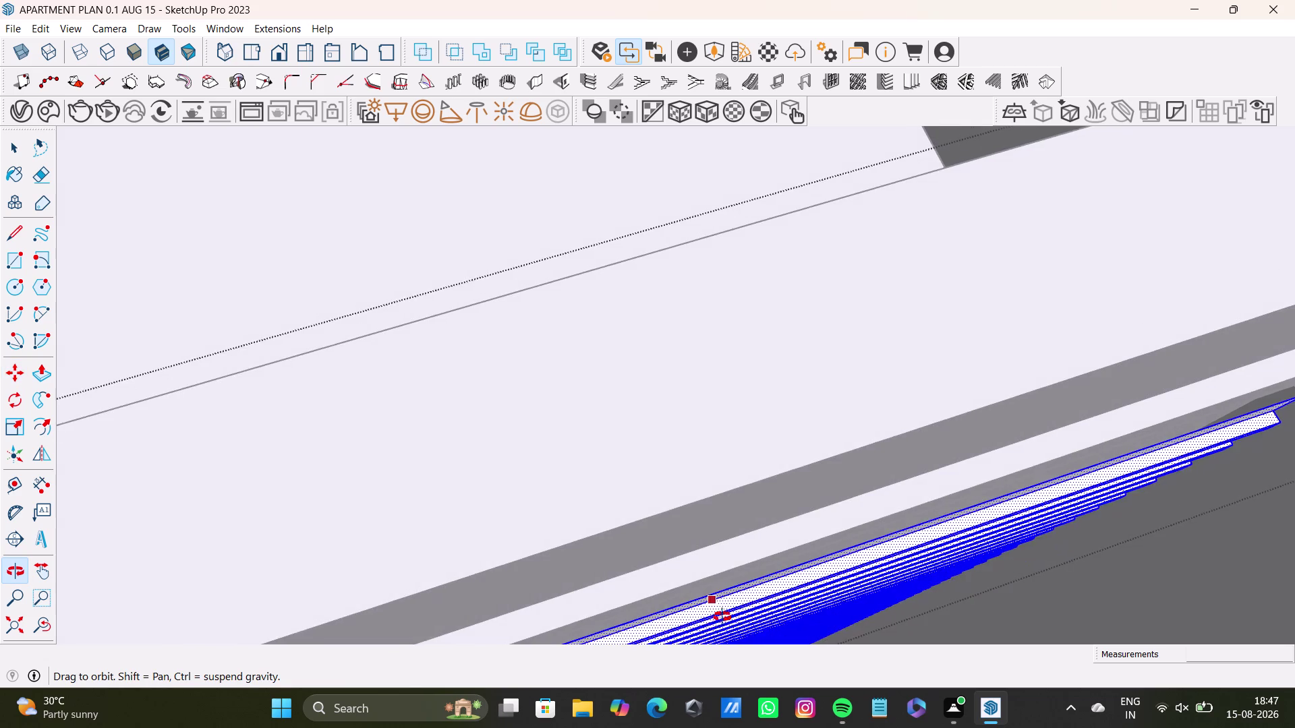
middle_drag(719, 619, 783, 527)
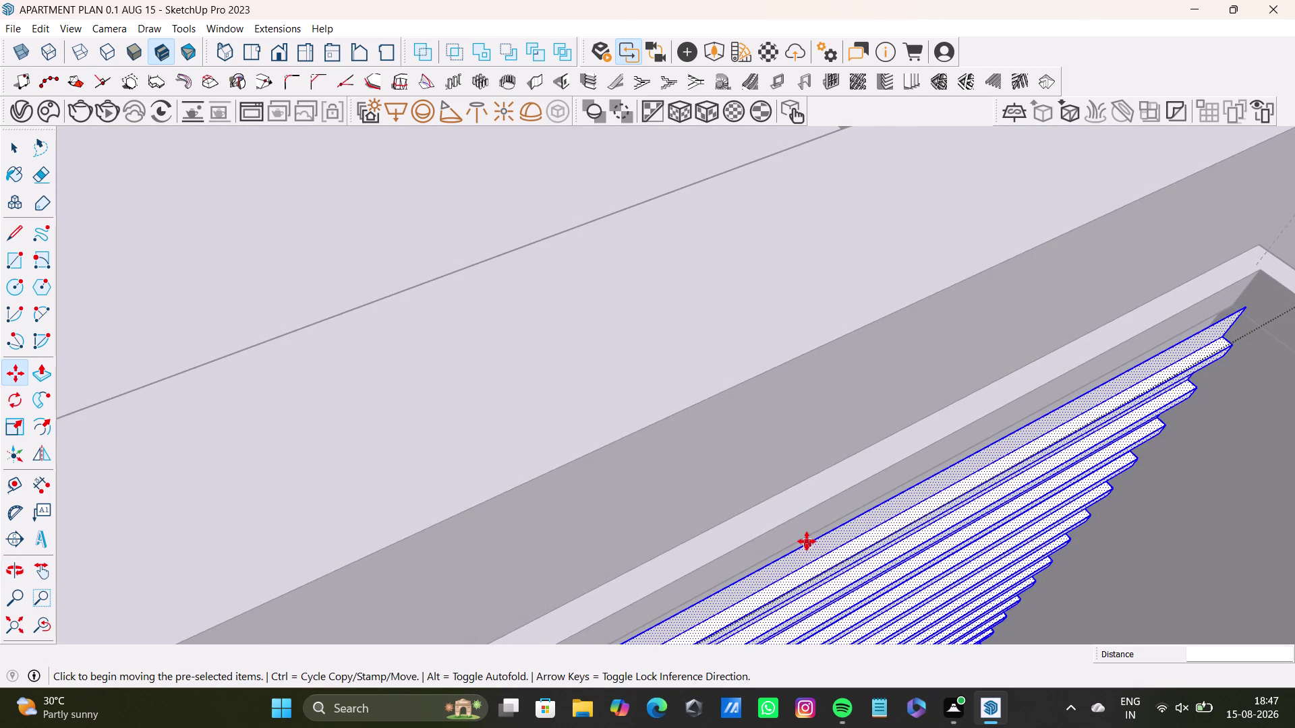
click(808, 543)
click(800, 531)
Check the panel's fit in the opening using the Scale tool.
middle_drag(801, 530, 749, 507)
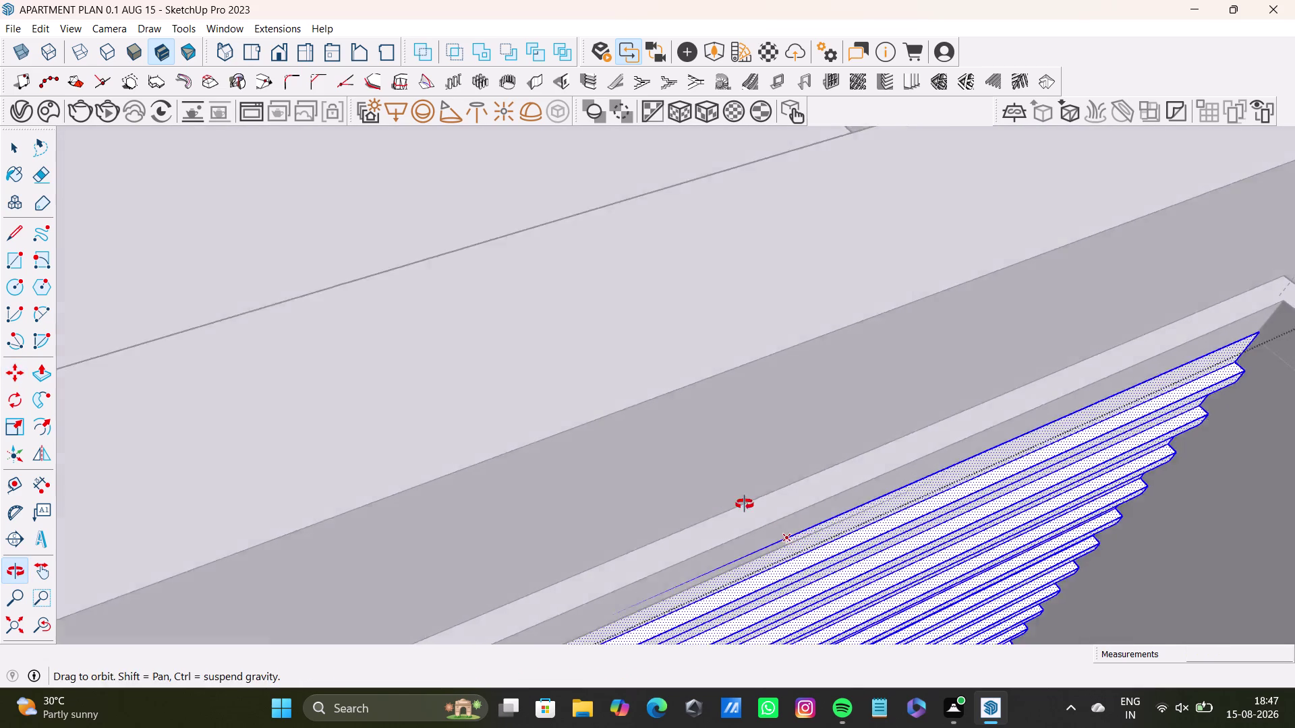
middle_drag(749, 507, 718, 465)
scroll(down, 3)
middle_drag(722, 456, 738, 359)
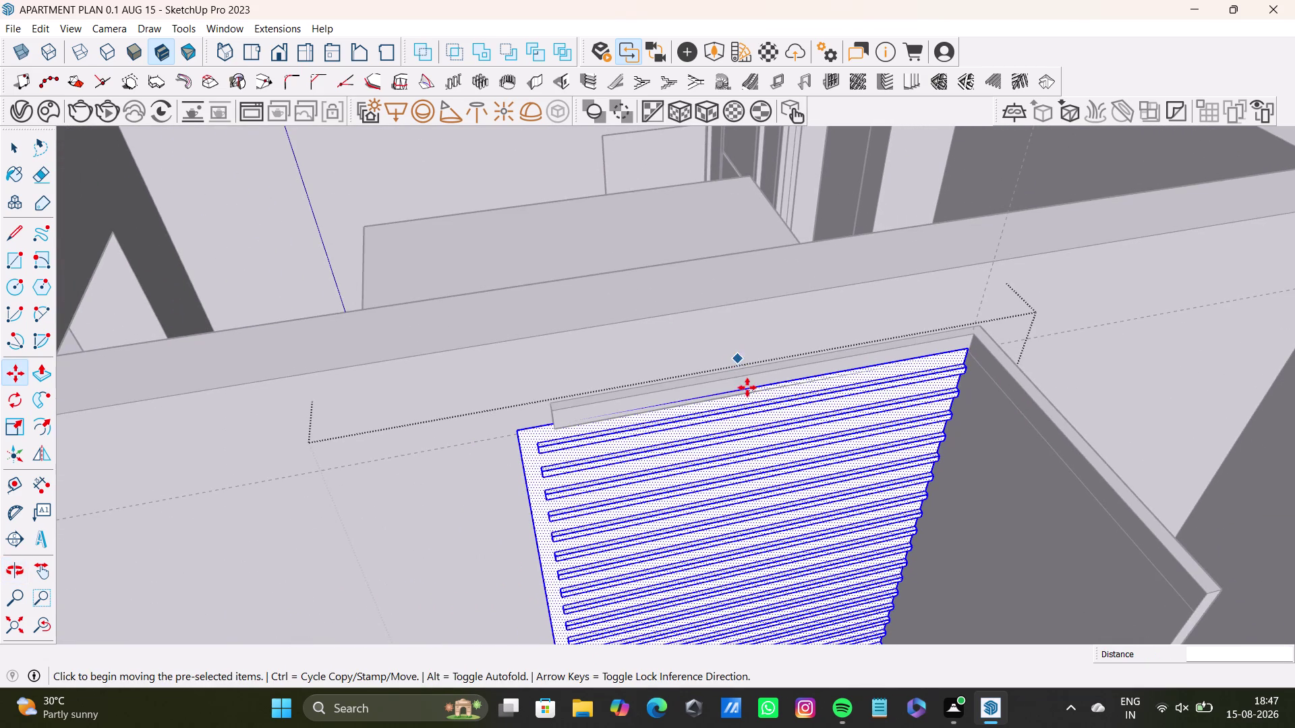
key(s)
scroll(down, 3)
middle_drag(574, 554, 576, 404)
scroll(up, 3)
middle_drag(570, 514, 574, 387)
scroll(up, 3)
scroll(down, 3)
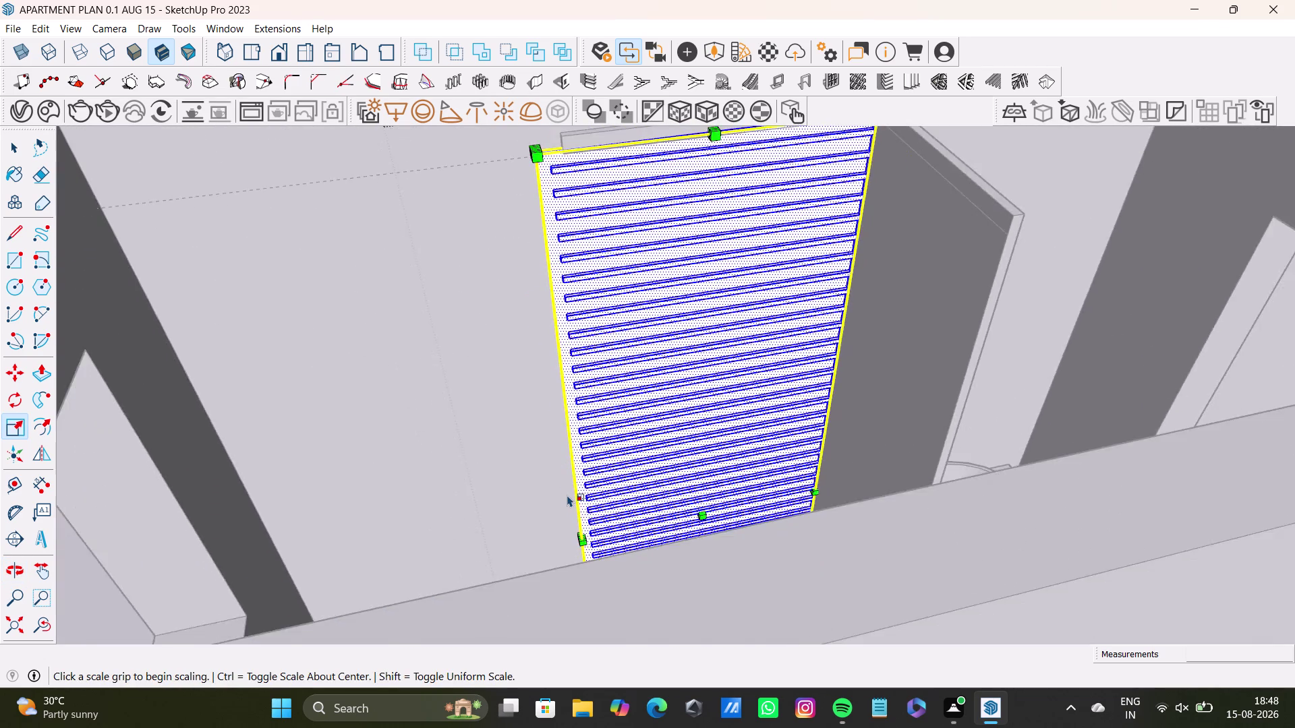
scroll(up, 3)
middle_drag(603, 542, 645, 470)
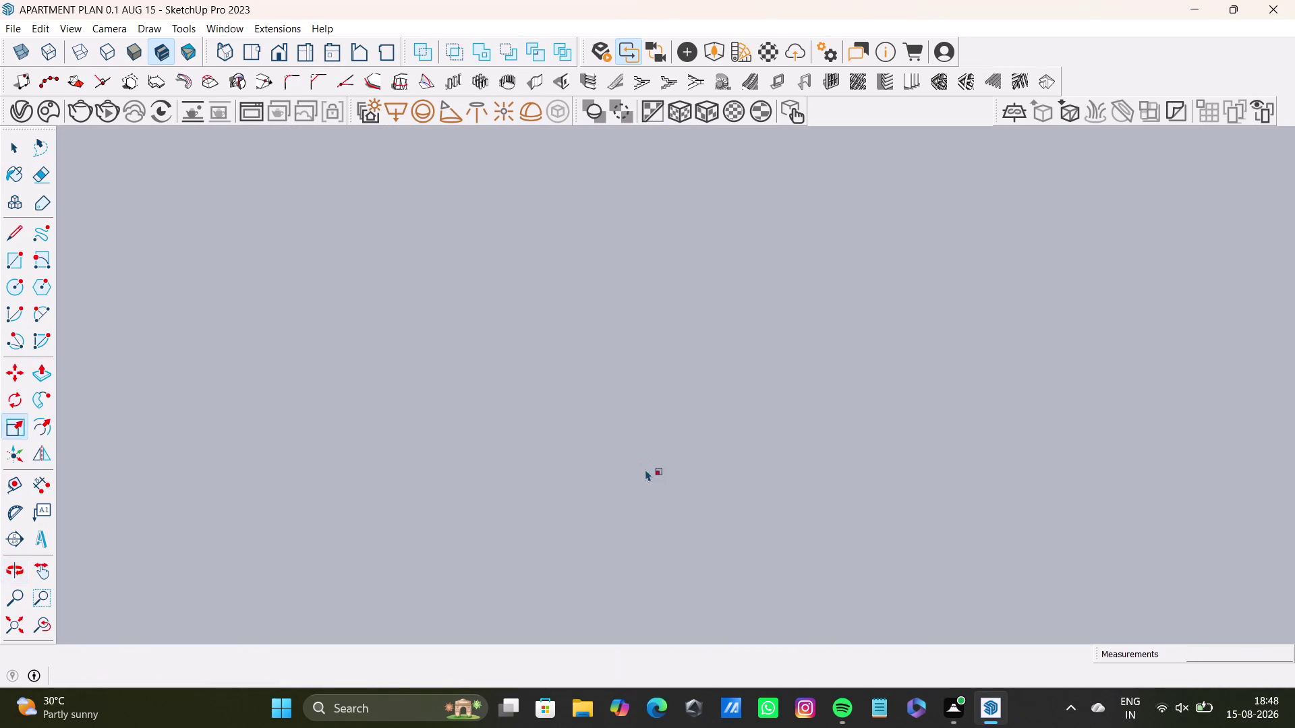
Select the louvred panel and view its top corner.
key(space)
click(40, 629)
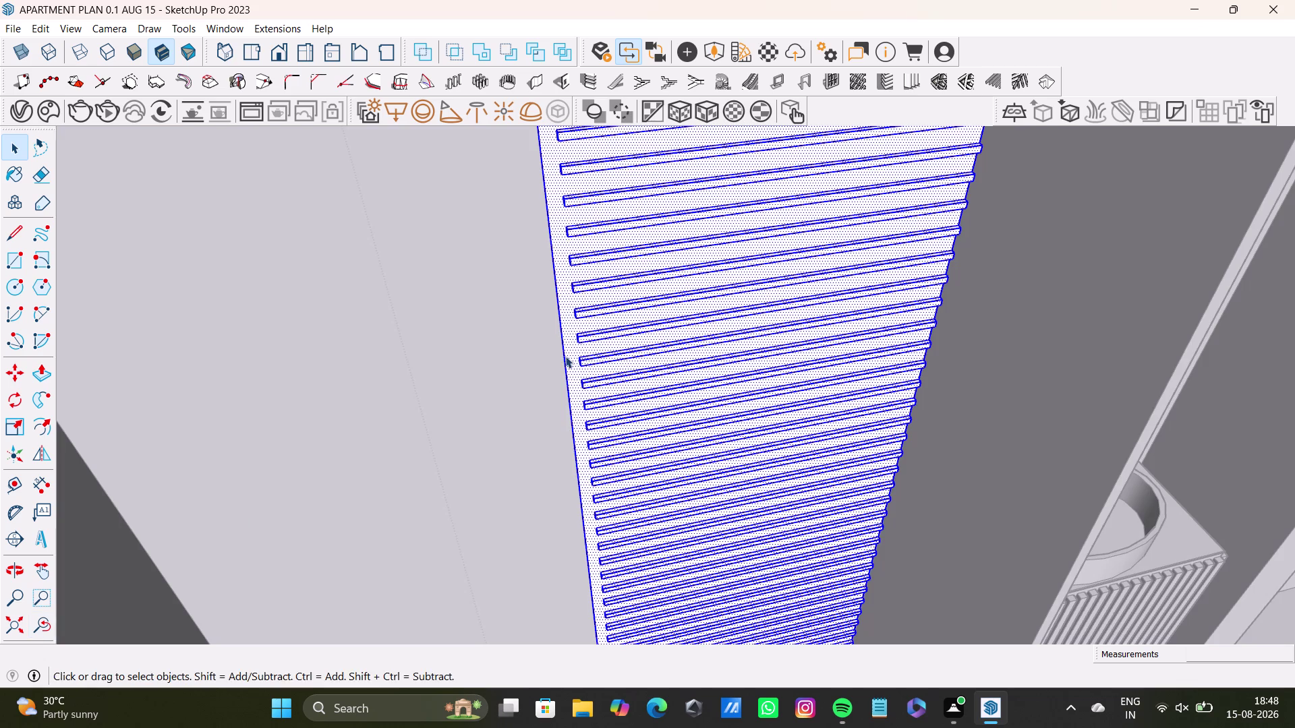
middle_drag(578, 369, 638, 504)
key(space)
Zoom in on the panel's top corner and click at the corner gap.
scroll(up, 3)
middle_drag(612, 425, 661, 419)
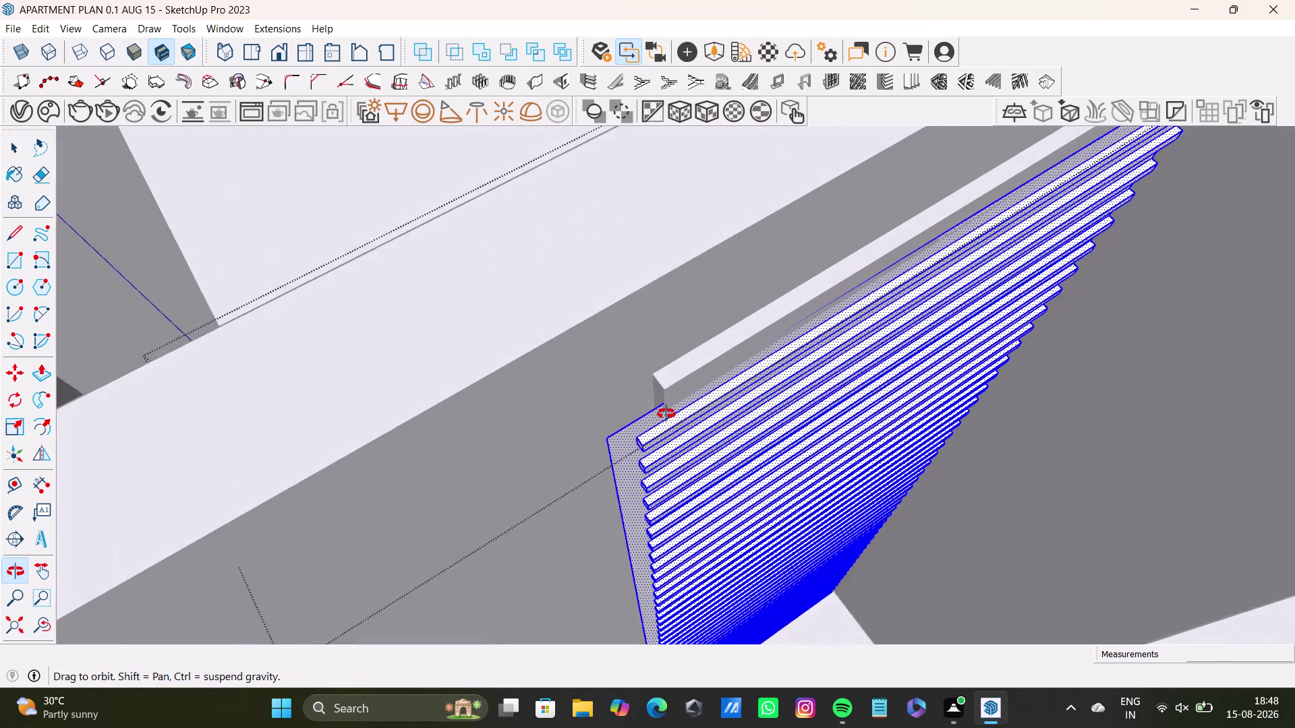
middle_drag(661, 419, 674, 395)
key(space)
click(657, 398)
click(657, 398)
click(660, 400)
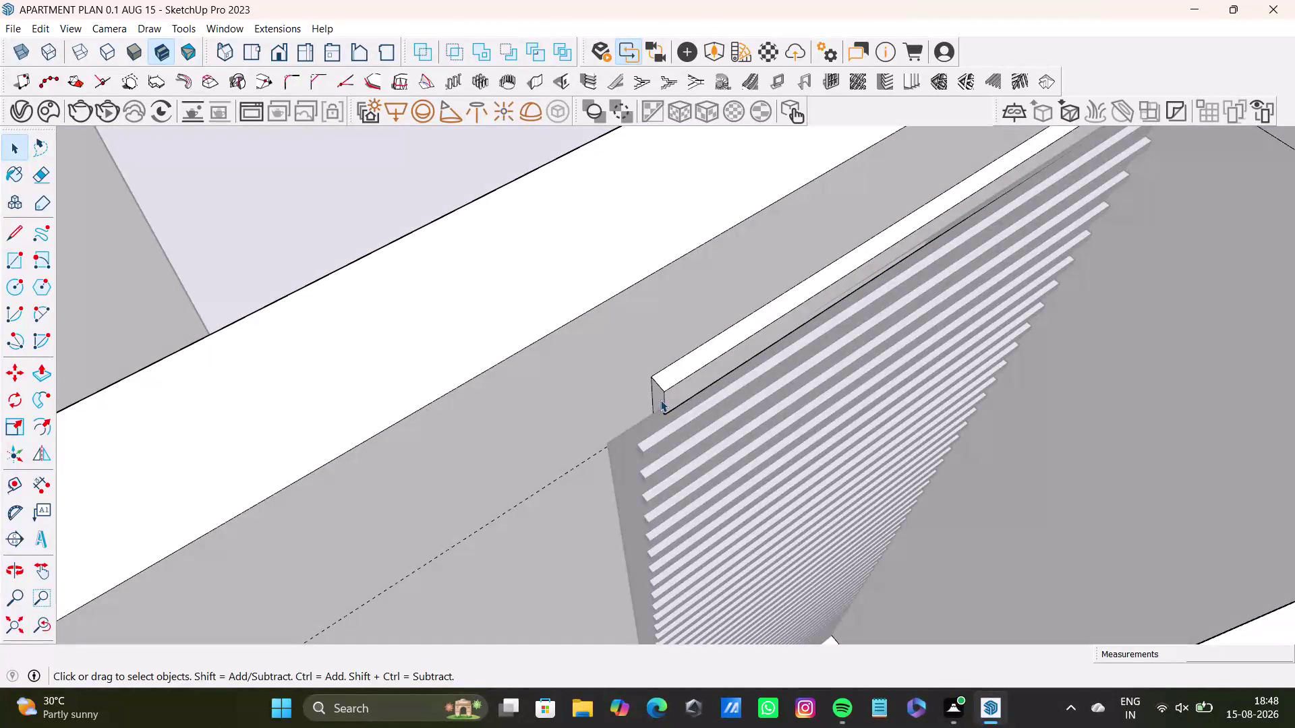
Try a push/pull on the corner face, then undo it twice.
key(p)
drag(658, 397, 638, 410)
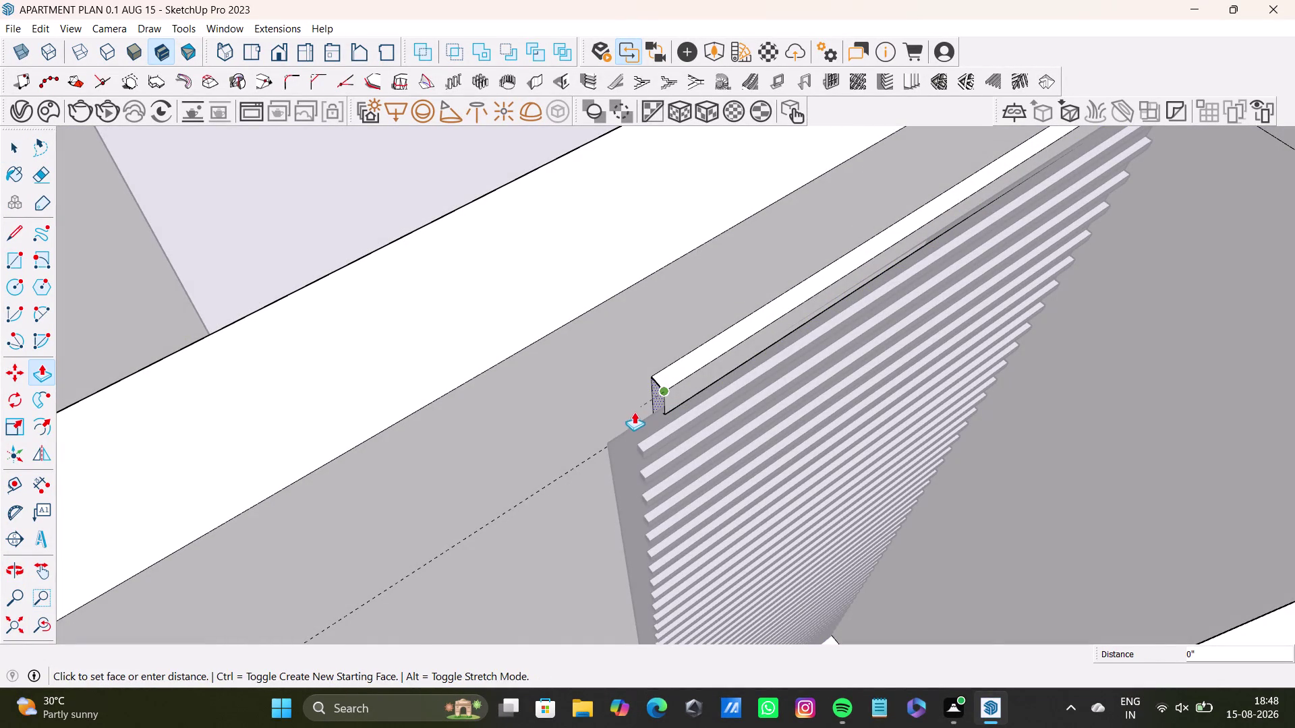
drag(638, 410, 626, 420)
key(space)
key(ctrl+z)
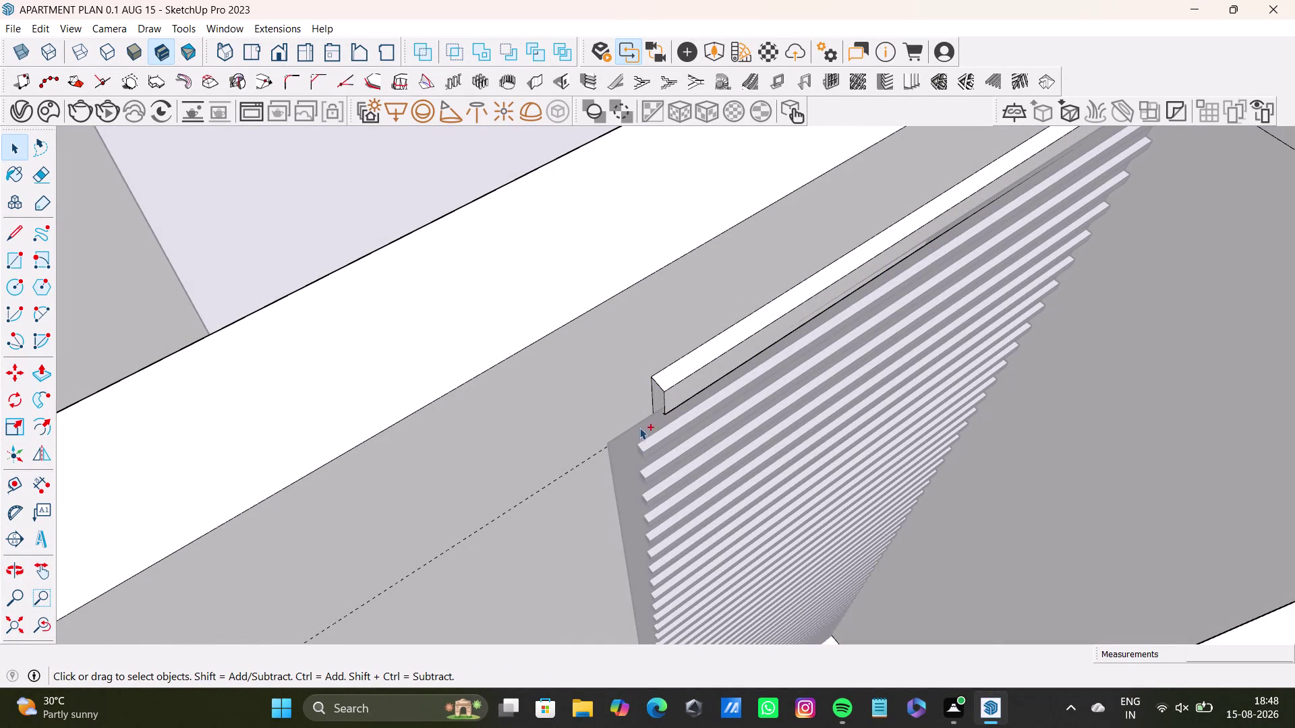
key(ctrl+z)
scroll(up, 3)
Move the louvred panel about 1/4" to line up with the opening's side.
middle_drag(676, 437, 705, 347)
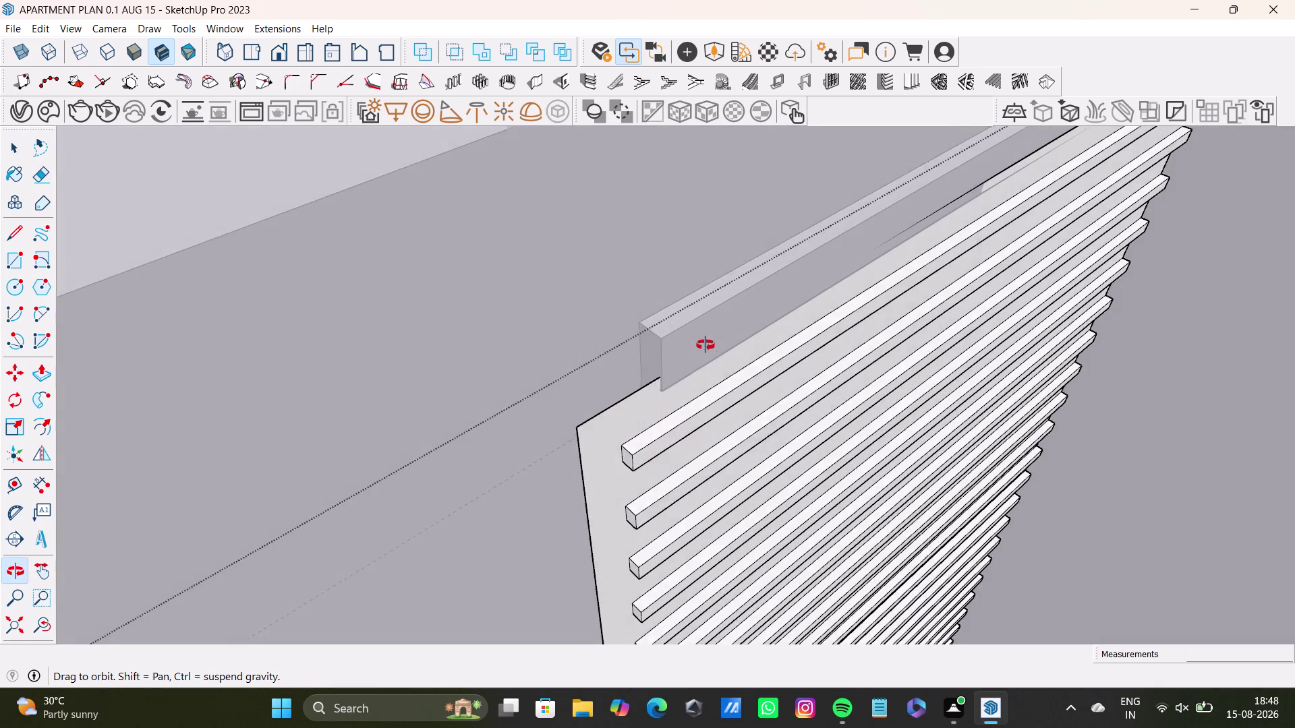
middle_drag(705, 347, 705, 340)
scroll(down, 3)
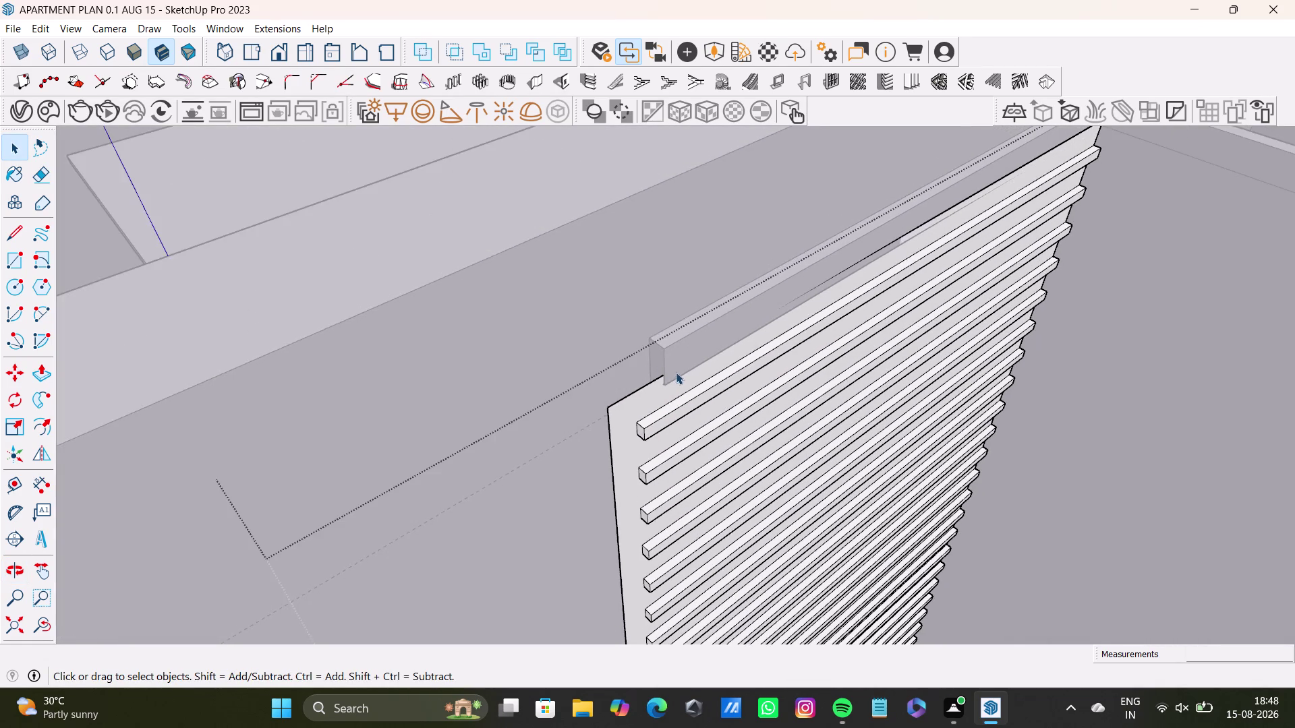
middle_drag(676, 372, 665, 355)
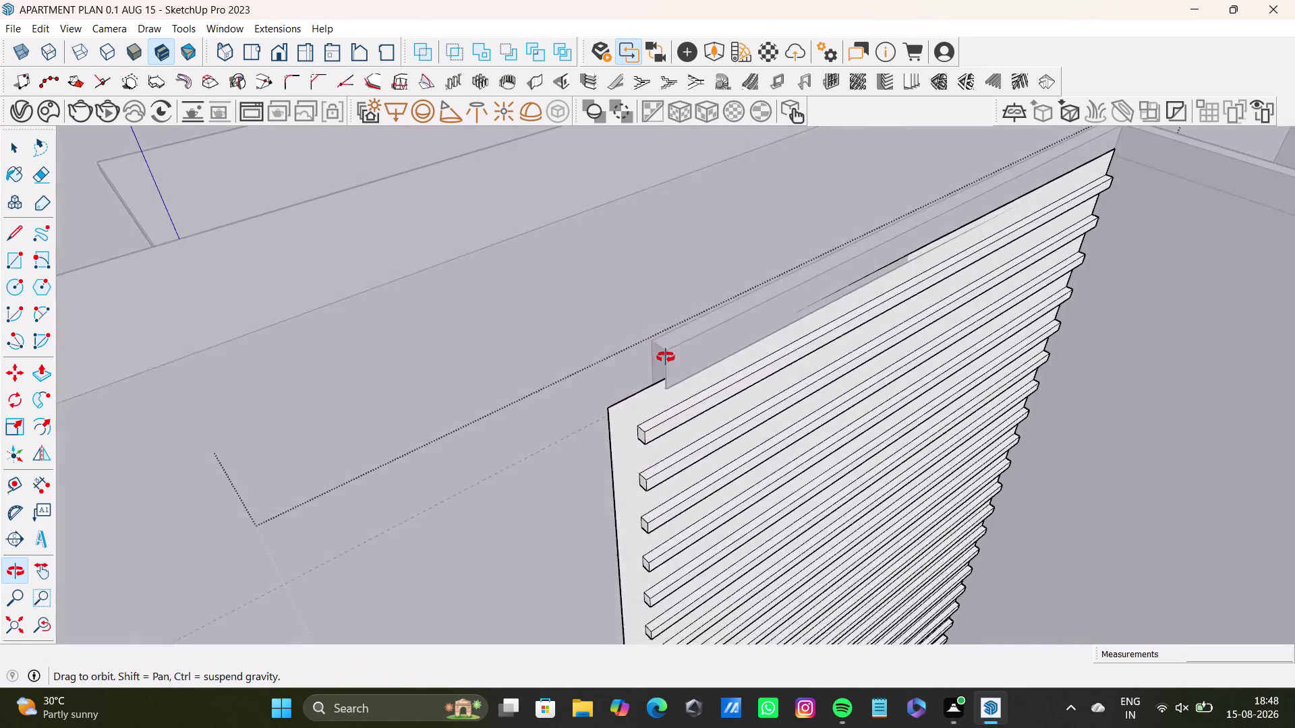
middle_drag(665, 355, 678, 427)
click(615, 408)
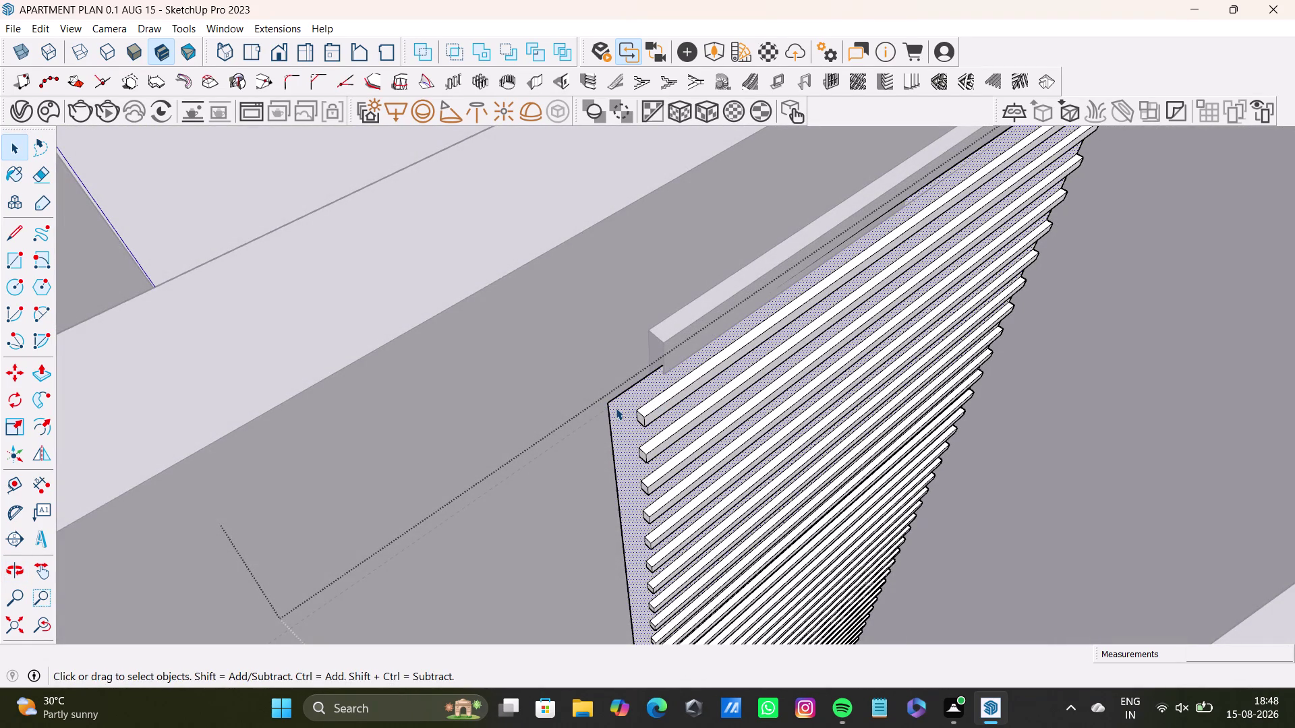
key(m)
click(610, 407)
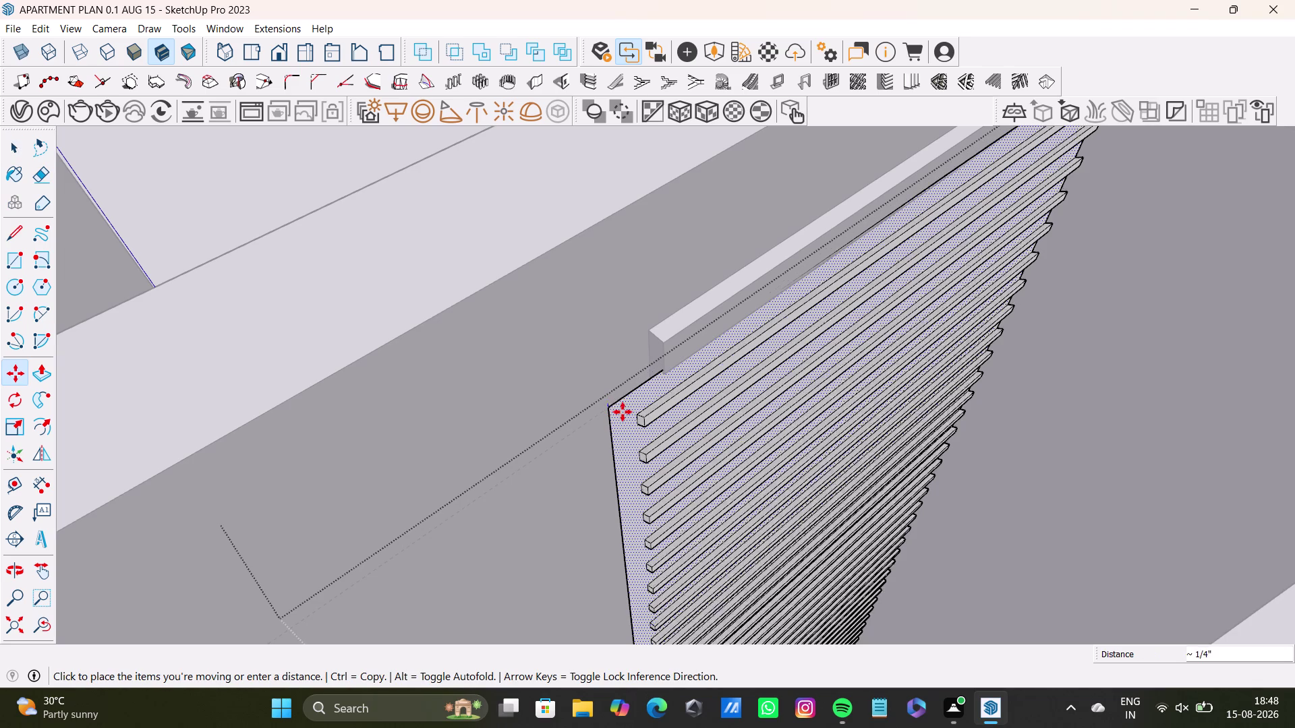
click(630, 414)
Orbit along the wall to confirm the panel sits flush beside the frame.
middle_drag(641, 414, 802, 341)
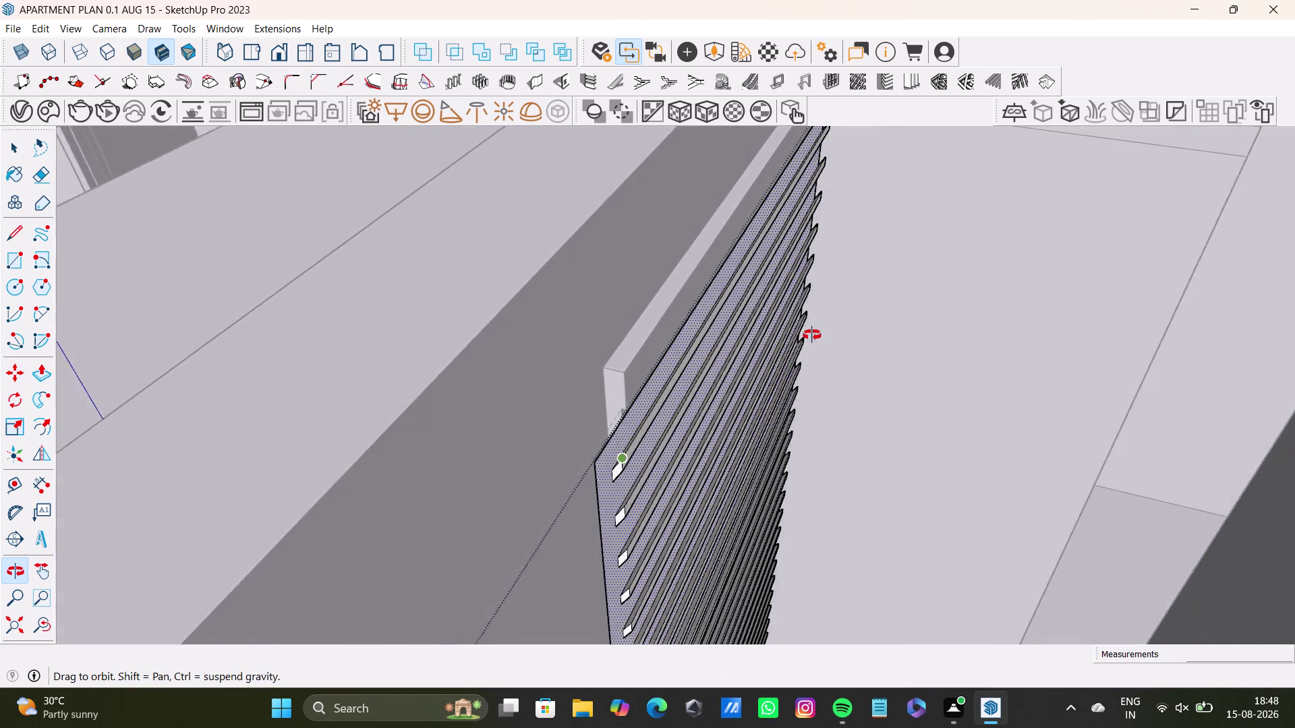
middle_drag(802, 340, 872, 317)
scroll(up, 3)
middle_drag(625, 439, 615, 342)
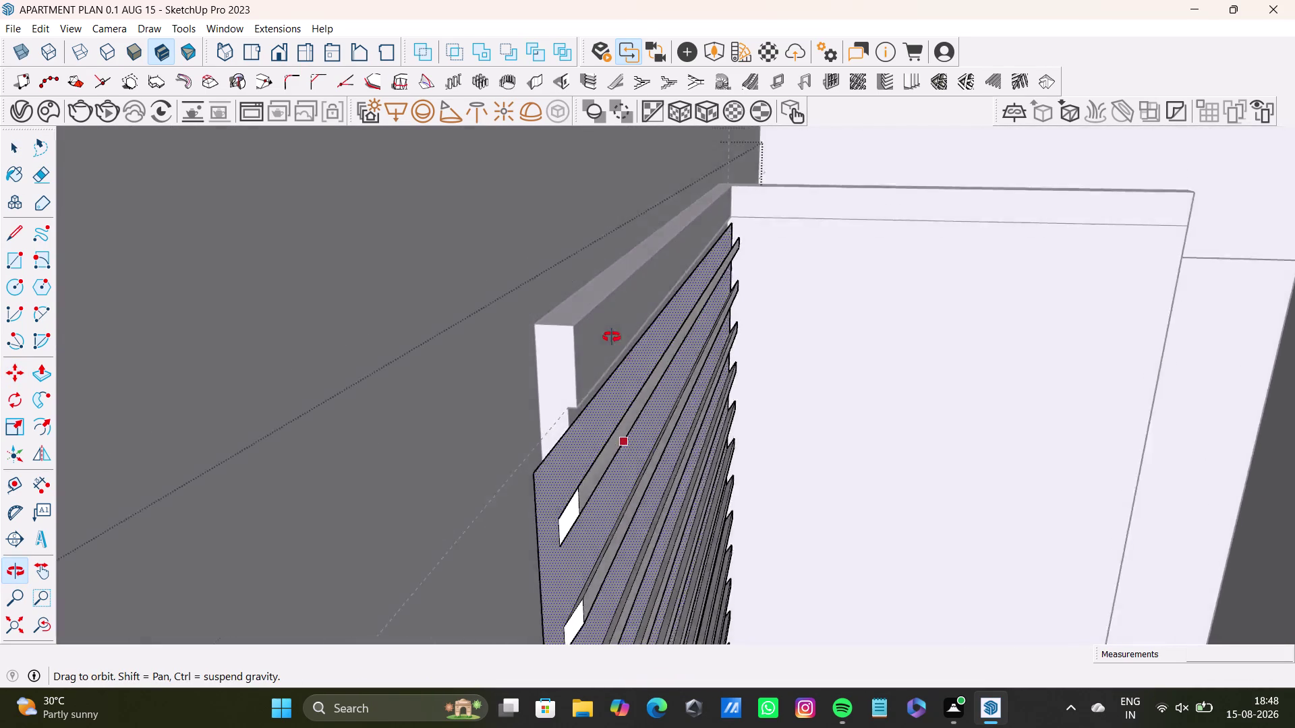
middle_drag(615, 343, 667, 250)
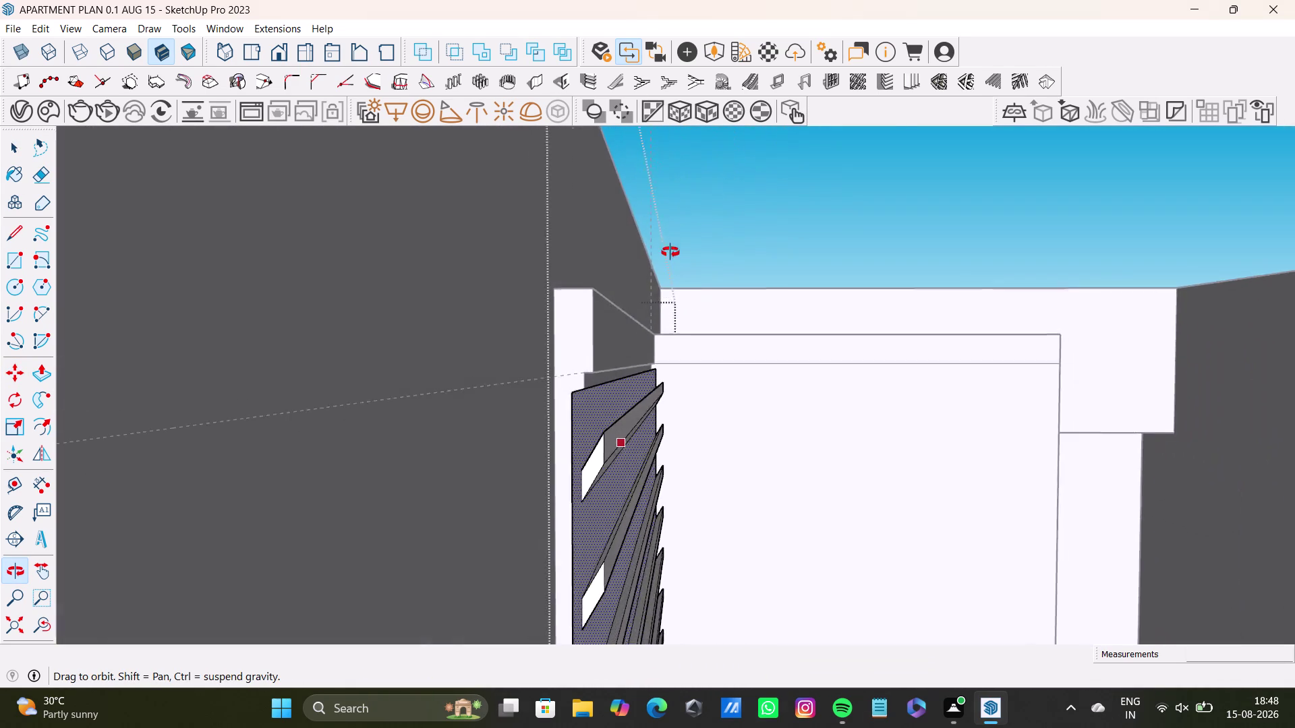
Select the narrow wall face beside the louvred vent panel.
middle_drag(668, 250, 680, 266)
key(space)
click(577, 396)
double_click(577, 385)
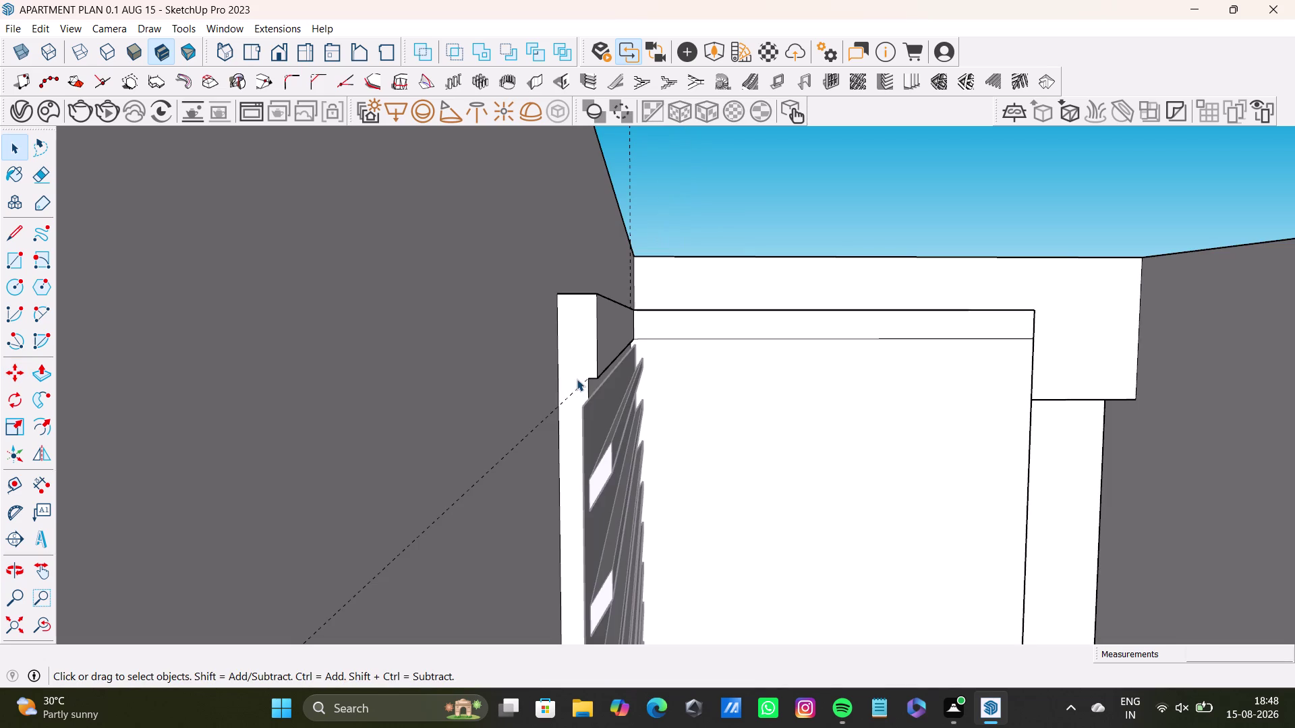
click(577, 379)
click(577, 379)
Try pushing and pulling the narrow wall face beside the panel.
key(p)
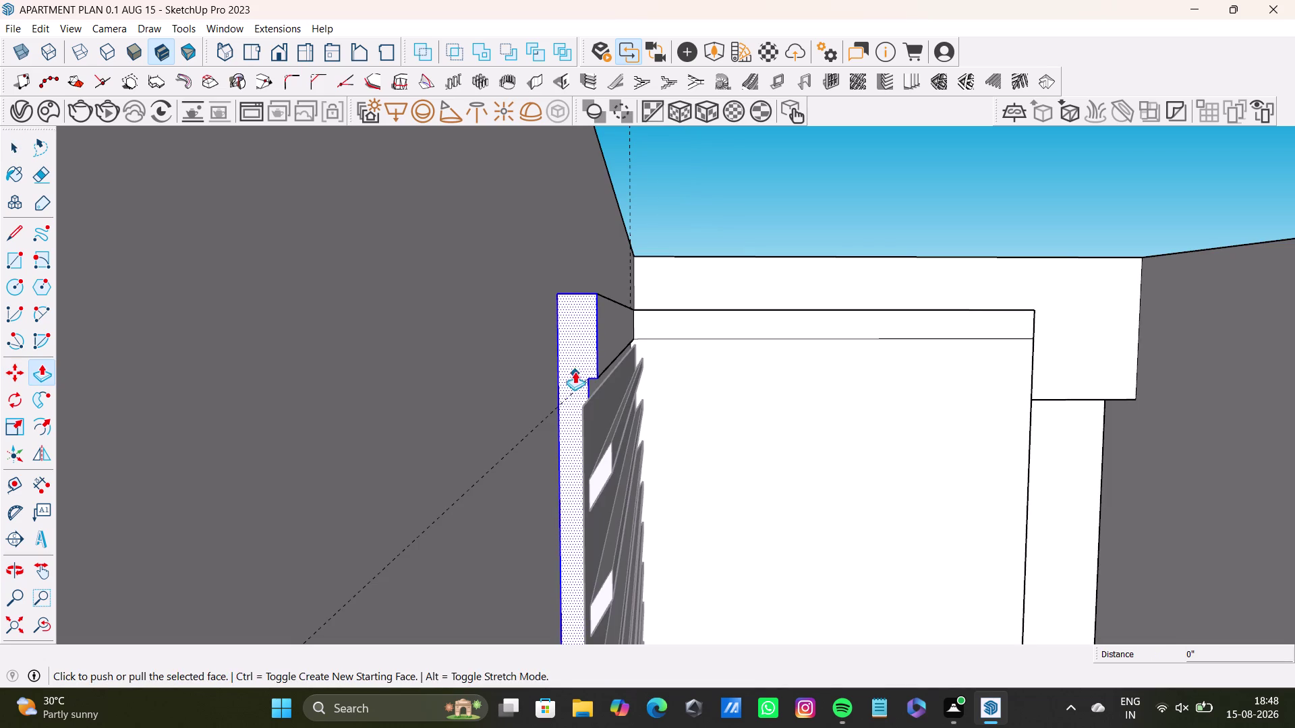
drag(575, 368, 571, 393)
key(space)
click(571, 387)
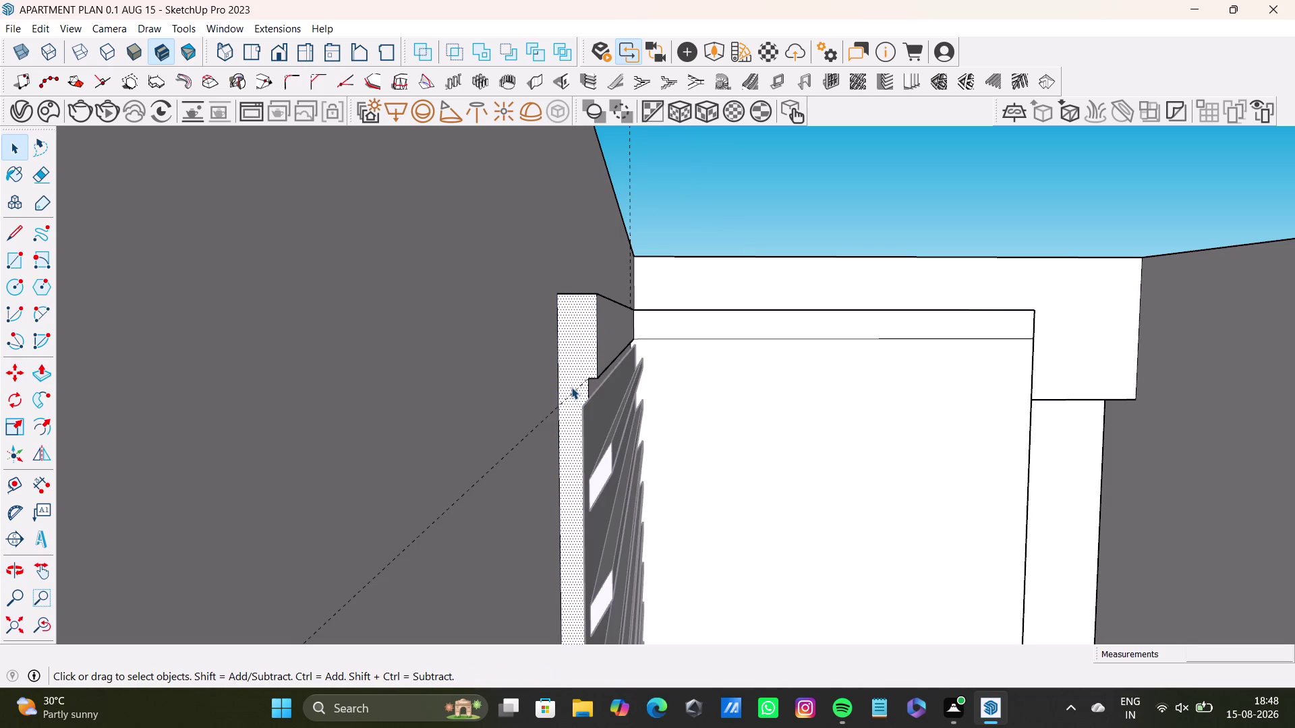
key(p)
drag(573, 378, 541, 407)
click(569, 433)
key(space)
Select the vent panel edge with its connected geometry, then clear the selection.
middle_drag(584, 381, 531, 455)
triple_click(584, 331)
click(586, 330)
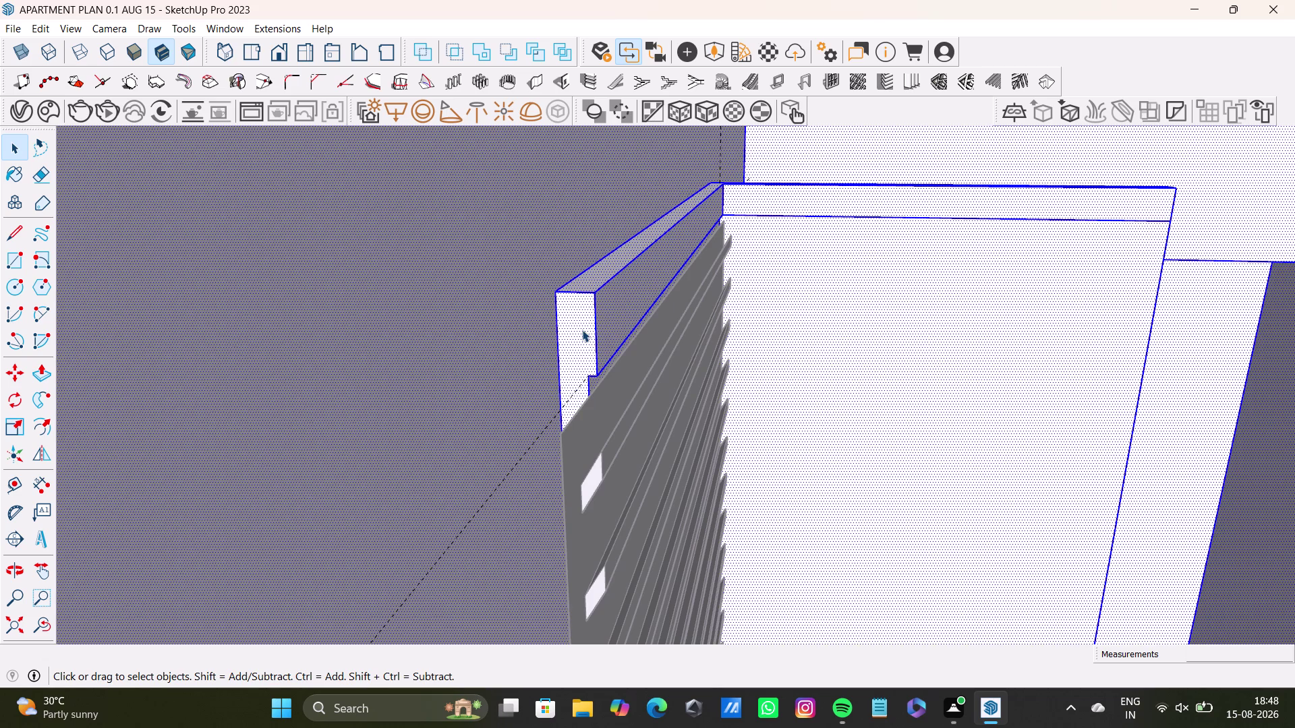
triple_click(581, 330)
click(581, 330)
click(579, 393)
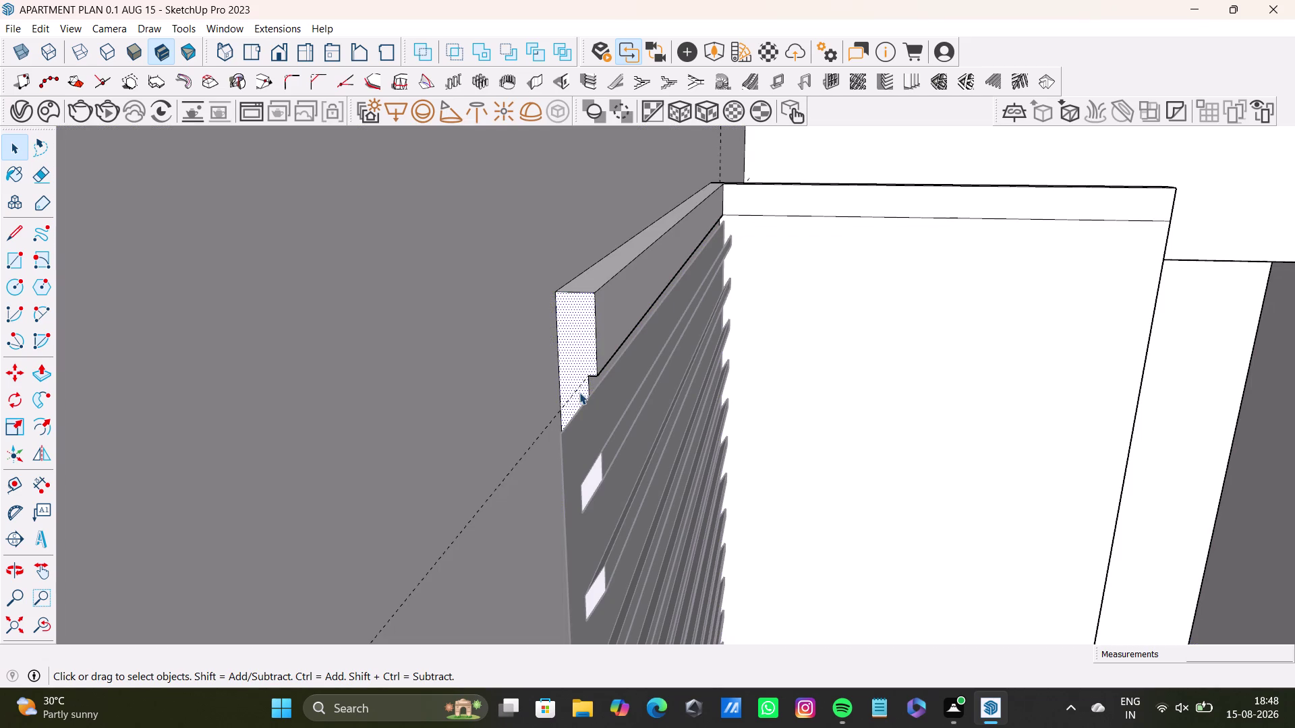
Pull the narrow dotted filler face toward the wall and inspect the strip.
double_click(577, 364)
key(p)
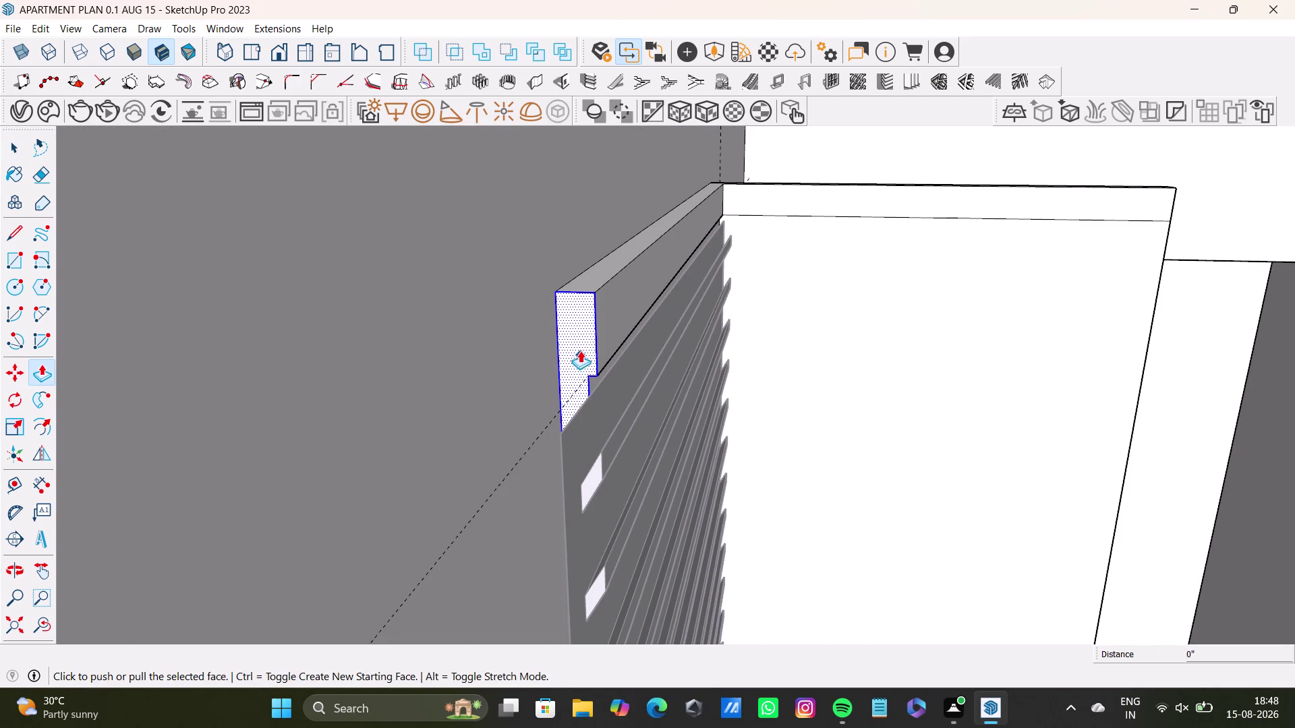
drag(580, 344, 548, 382)
drag(581, 345, 526, 392)
middle_drag(560, 368, 529, 466)
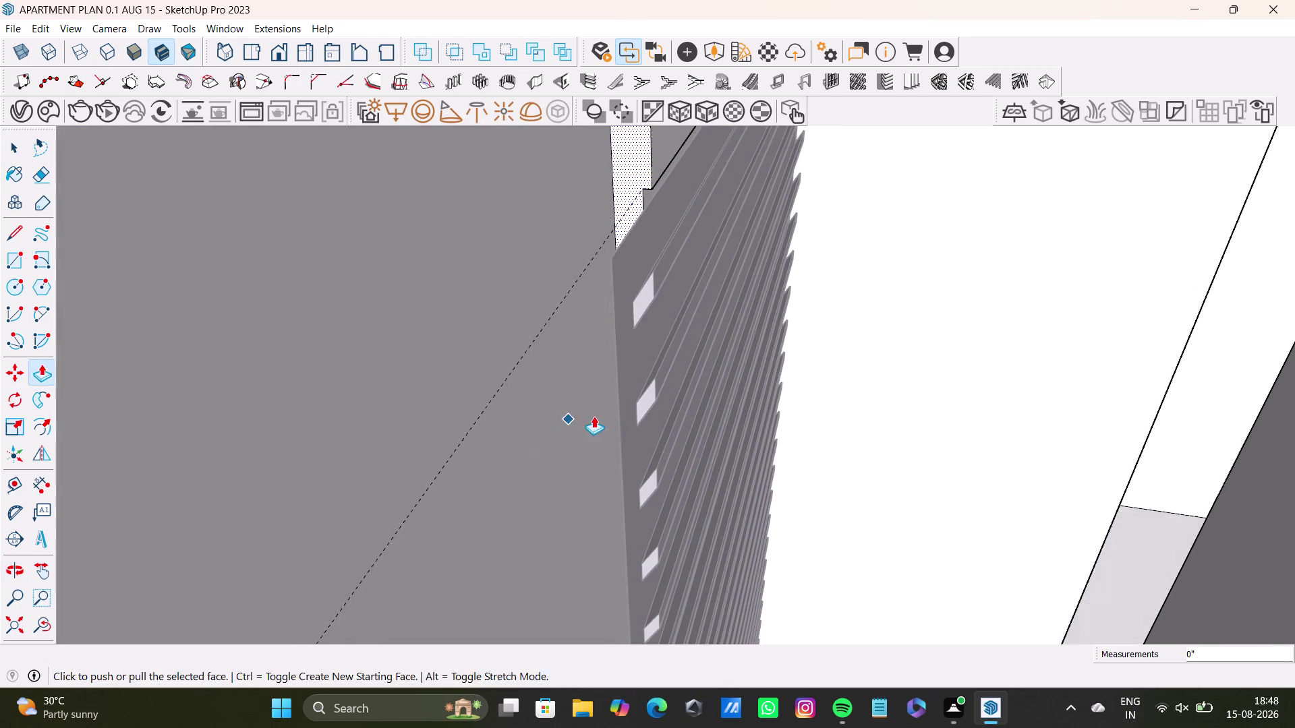
middle_drag(597, 417, 608, 288)
scroll(down, 3)
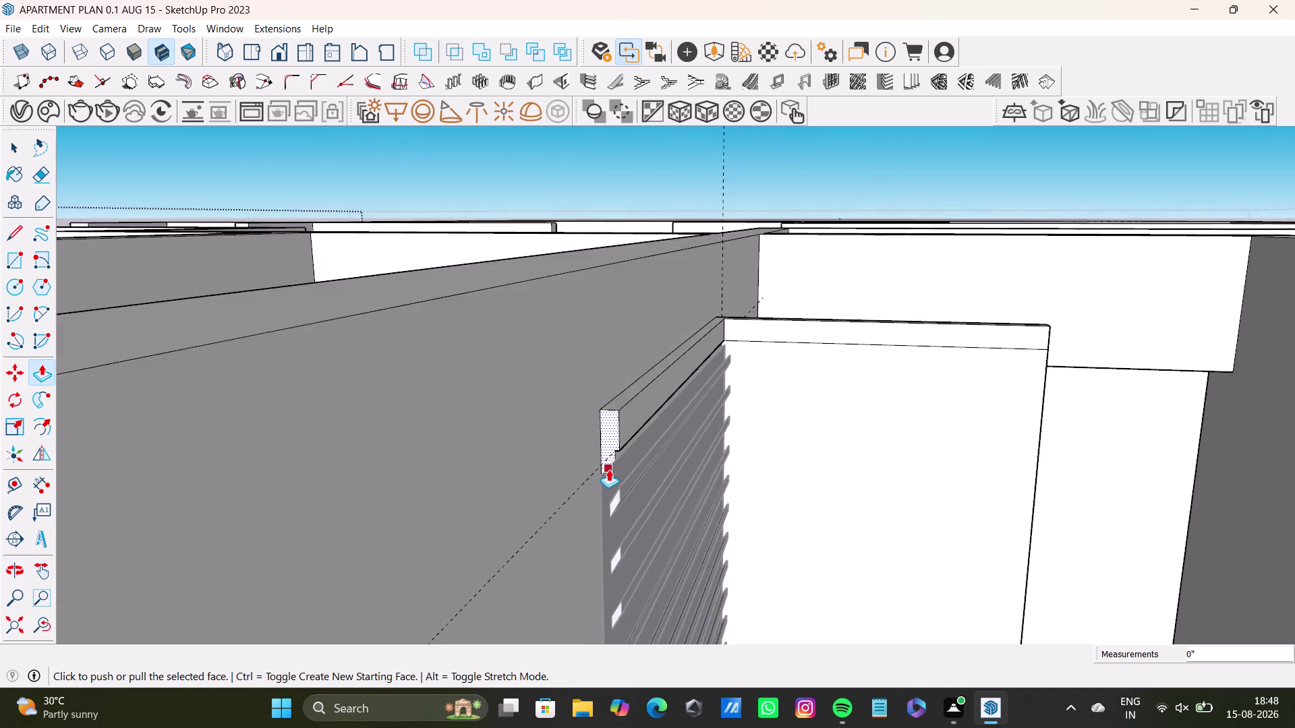
scroll(down, 3)
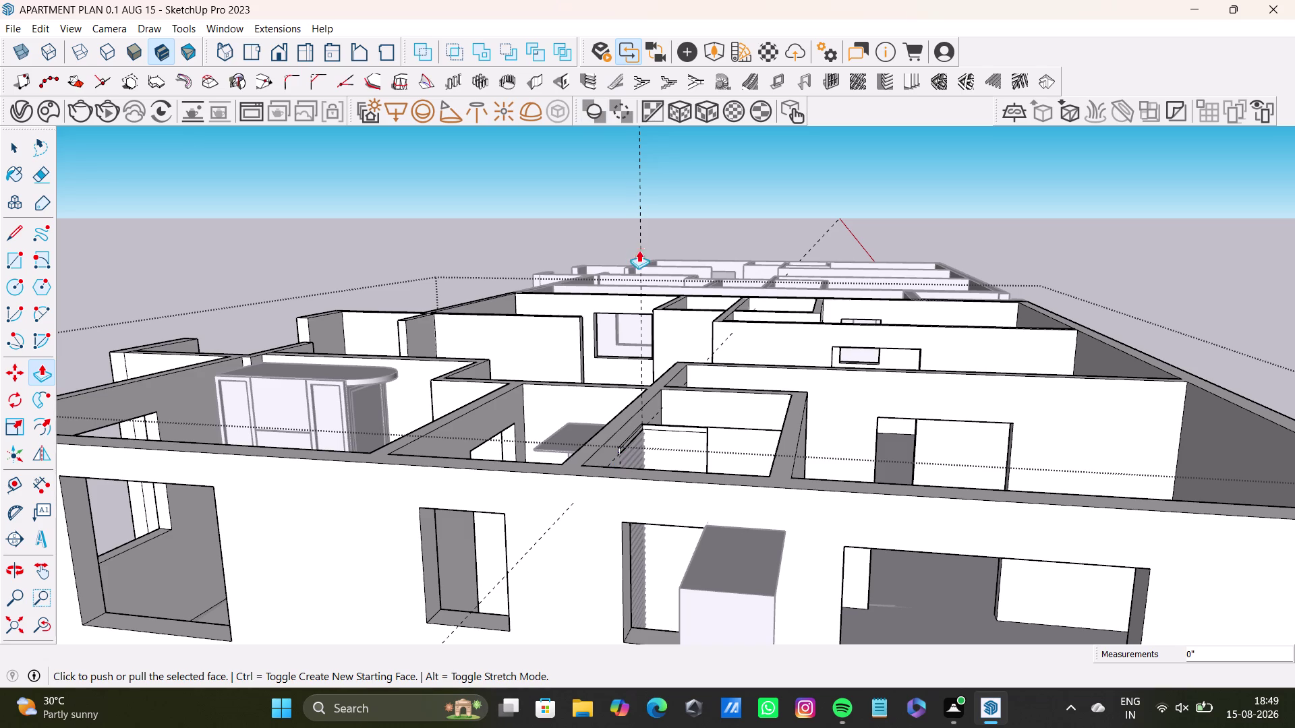
middle_drag(633, 471, 626, 635)
scroll(down, 3)
scroll(up, 3)
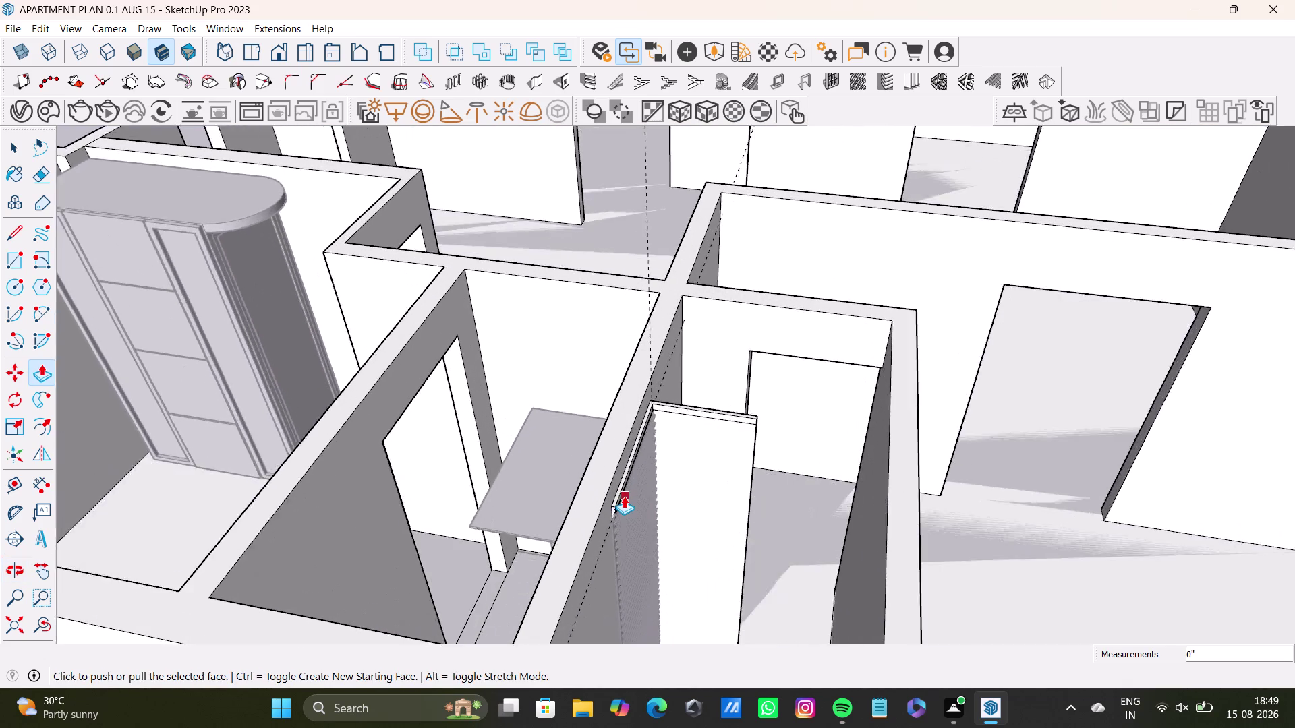
scroll(up, 3)
middle_drag(624, 496, 503, 545)
key(space)
scroll(down, 3)
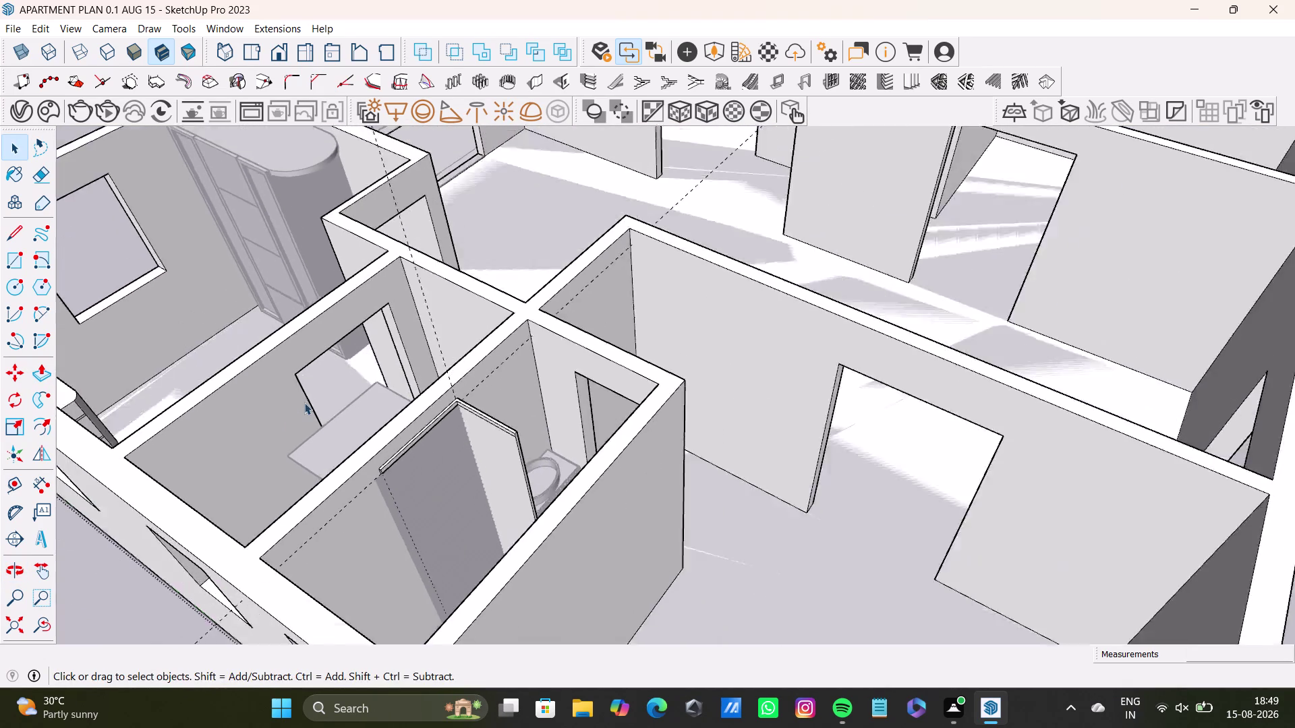
scroll(down, 3)
scroll(up, 3)
scroll(down, 3)
click(1083, 413)
scroll(up, 3)
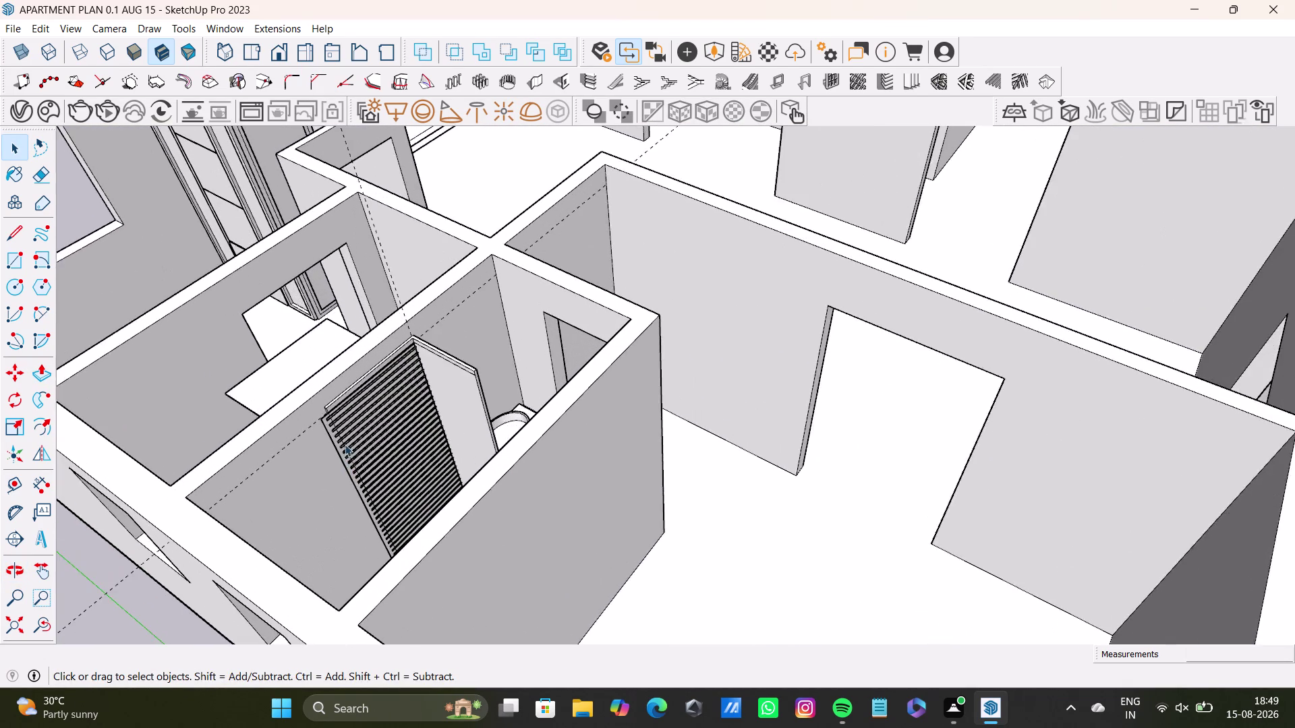
scroll(up, 3)
scroll(up, 3)
Orbit and zoom in on the filler strip at the vent panel's side gap.
middle_drag(347, 435, 509, 413)
scroll(up, 3)
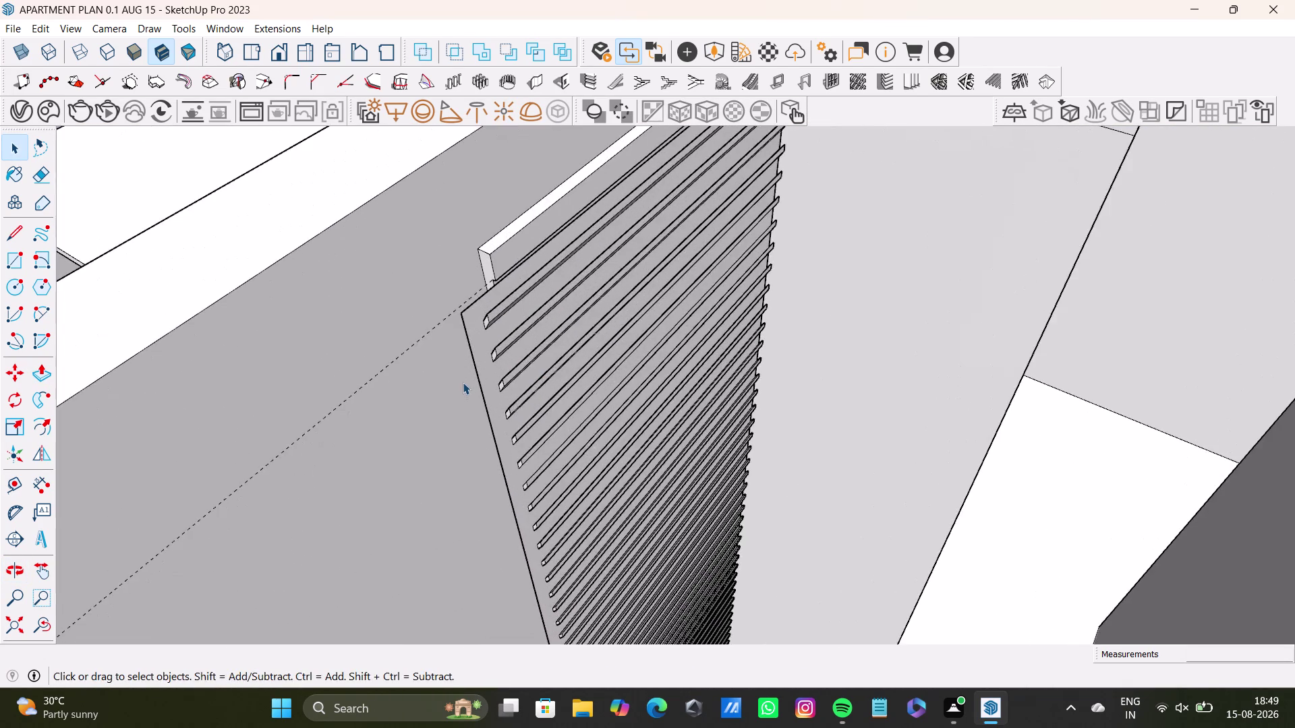
middle_drag(464, 382, 602, 362)
scroll(up, 3)
middle_drag(407, 383, 480, 348)
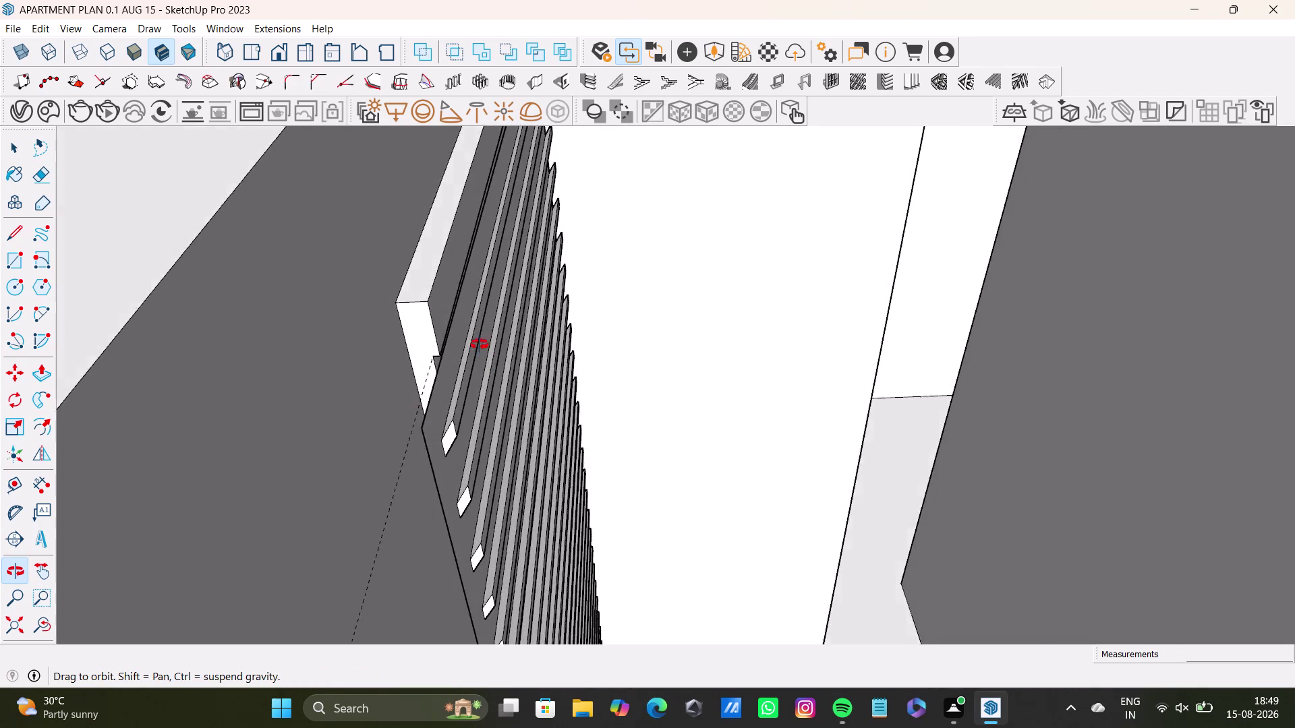
middle_drag(481, 348, 166, 451)
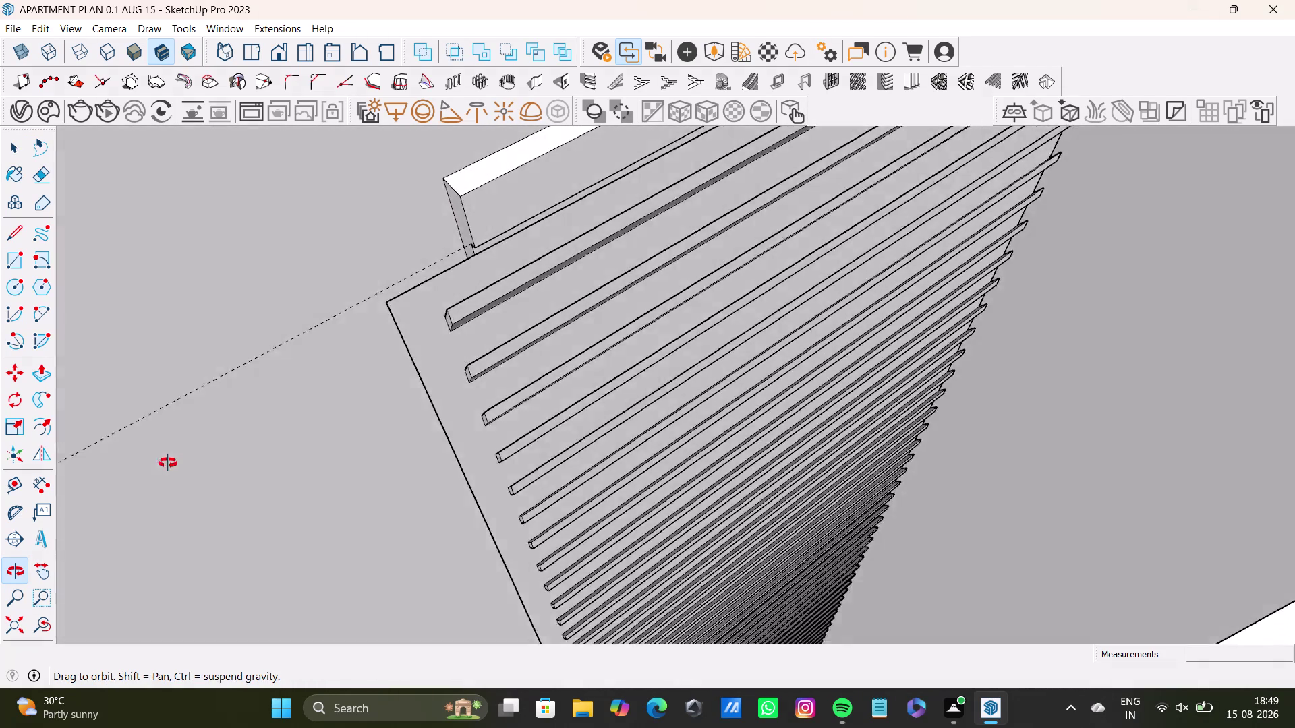
middle_drag(166, 450, 237, 554)
middle_drag(411, 576, 545, 390)
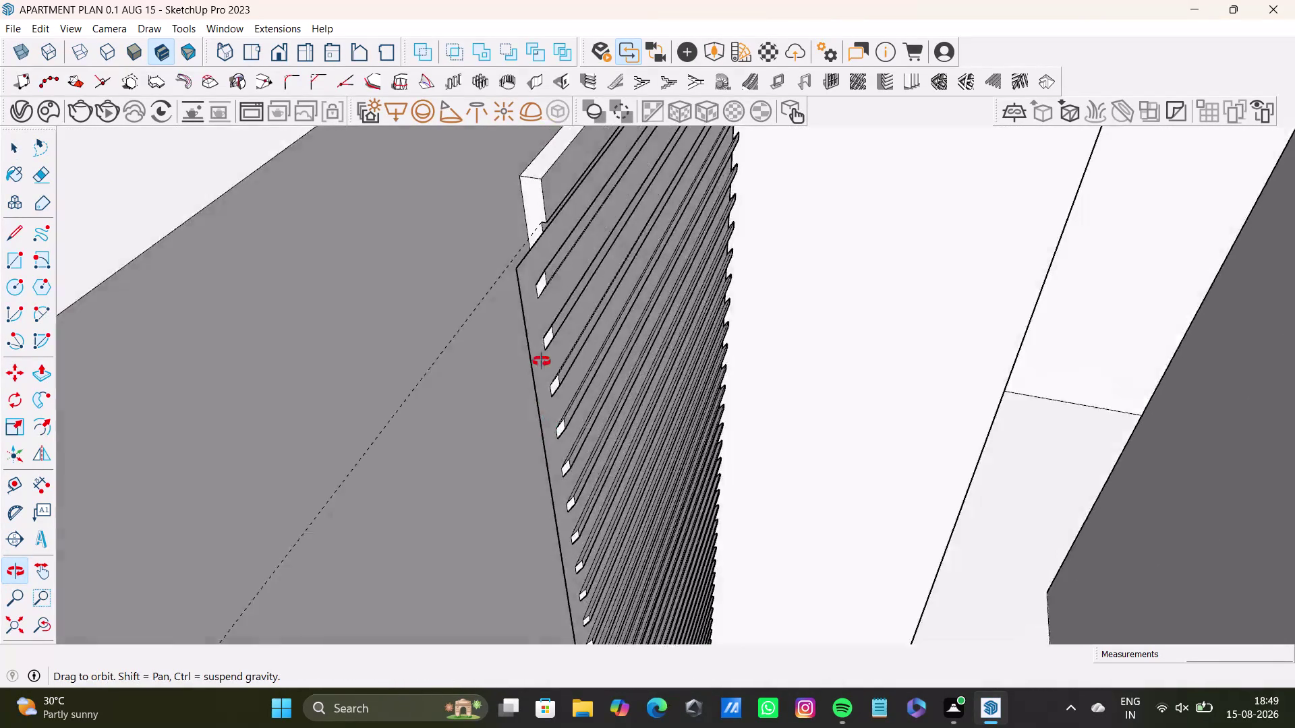
middle_drag(544, 390, 491, 297)
scroll(down, 3)
middle_drag(619, 330, 565, 457)
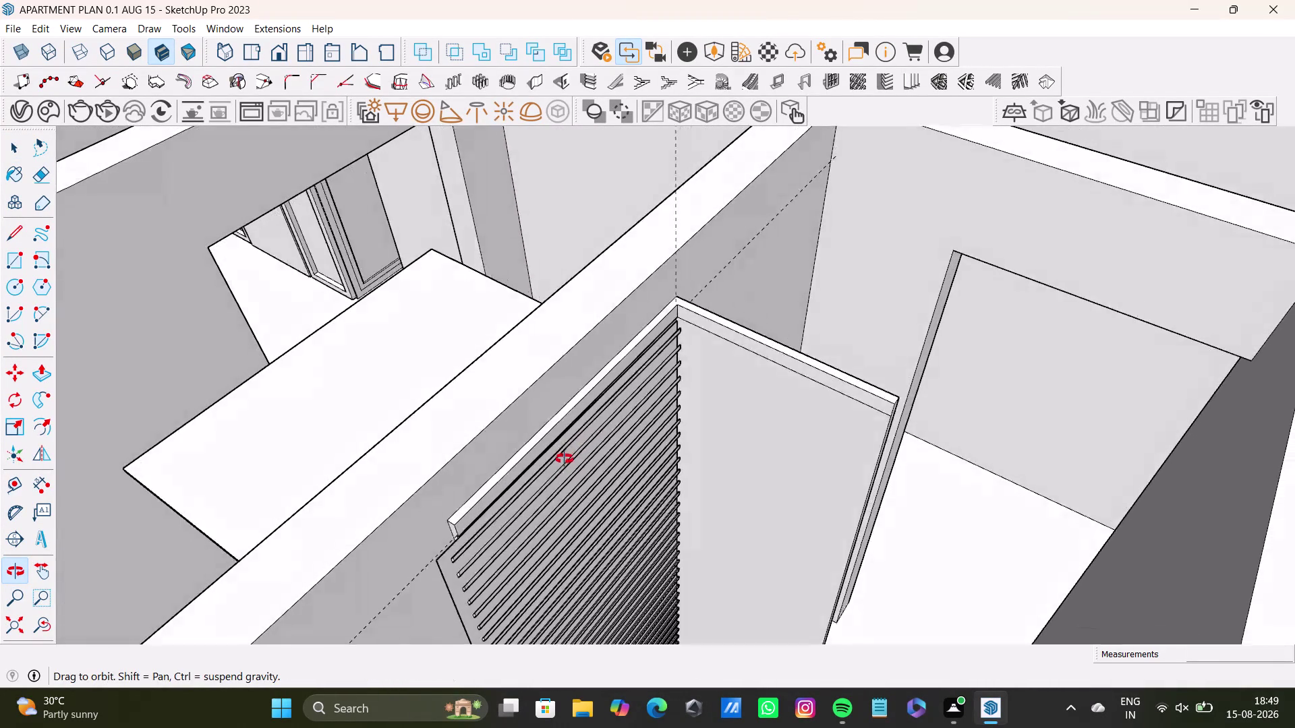
middle_drag(566, 458, 650, 472)
scroll(up, 3)
middle_drag(668, 498, 669, 340)
scroll(up, 3)
middle_drag(557, 462, 619, 427)
scroll(up, 3)
middle_drag(595, 519, 601, 427)
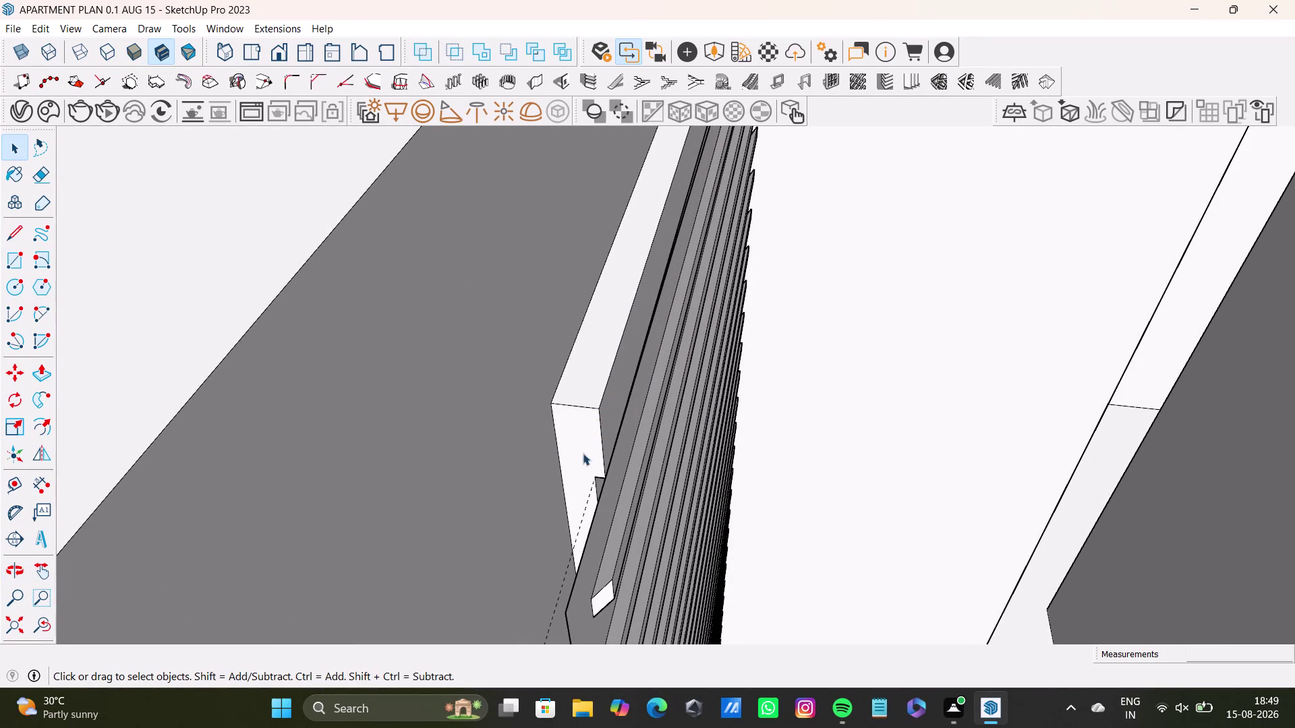
Select the narrow dotted filler face and push/pull it down the panel side.
click(576, 462)
click(575, 461)
double_click(575, 461)
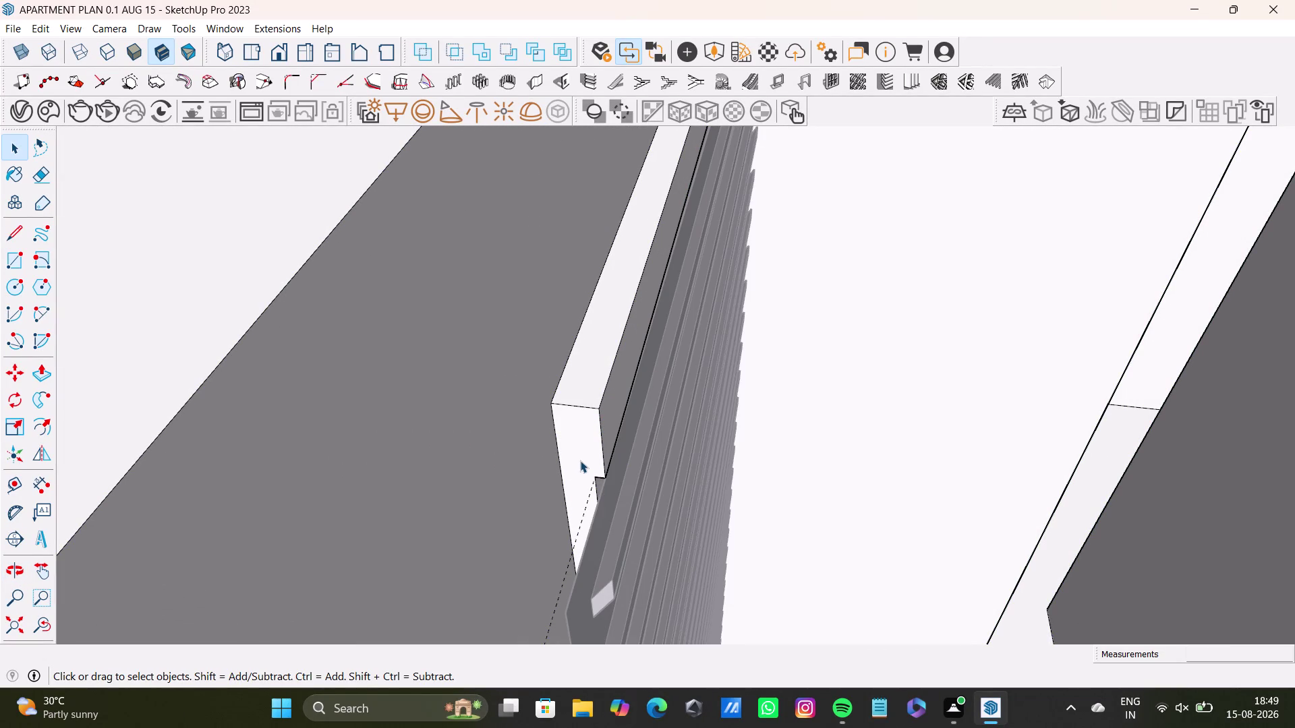
double_click(580, 460)
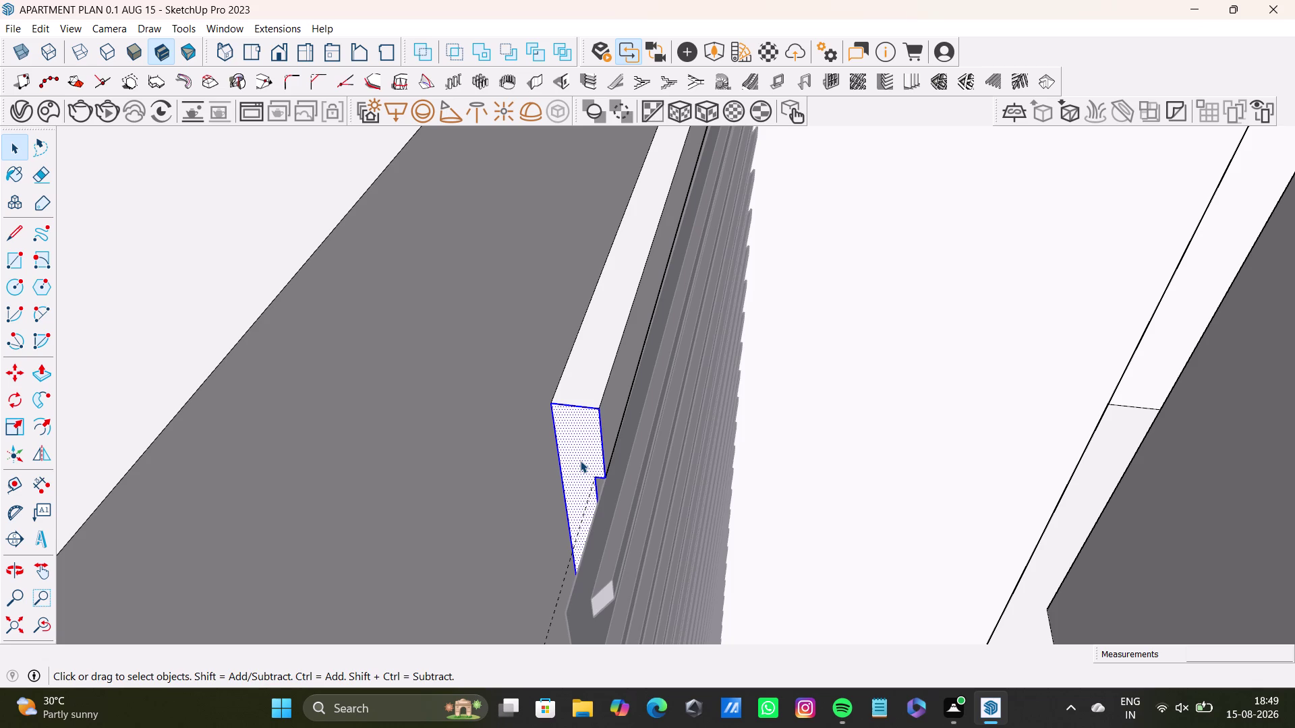
key(p)
drag(580, 460, 555, 539)
drag(589, 495, 590, 542)
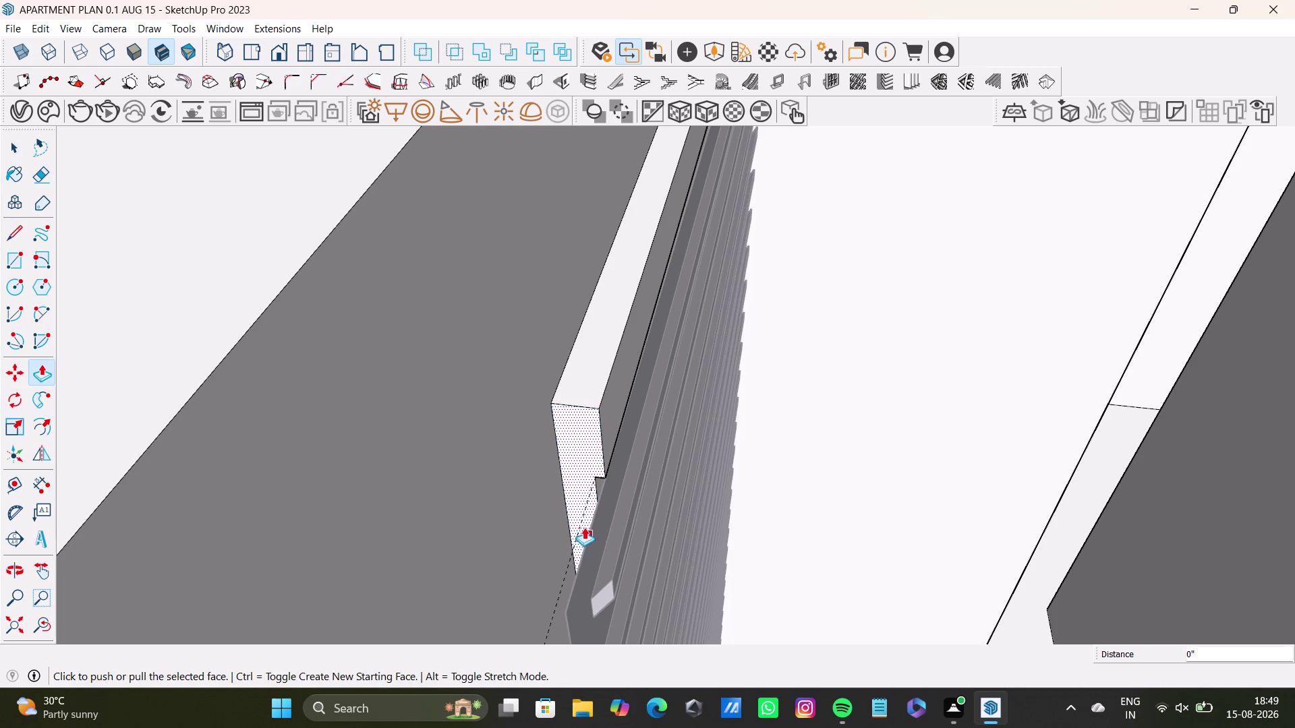
drag(580, 476, 552, 609)
Stretch the filler strip the rest of the way into the gap and check it.
middle_drag(557, 537, 668, 569)
scroll(up, 3)
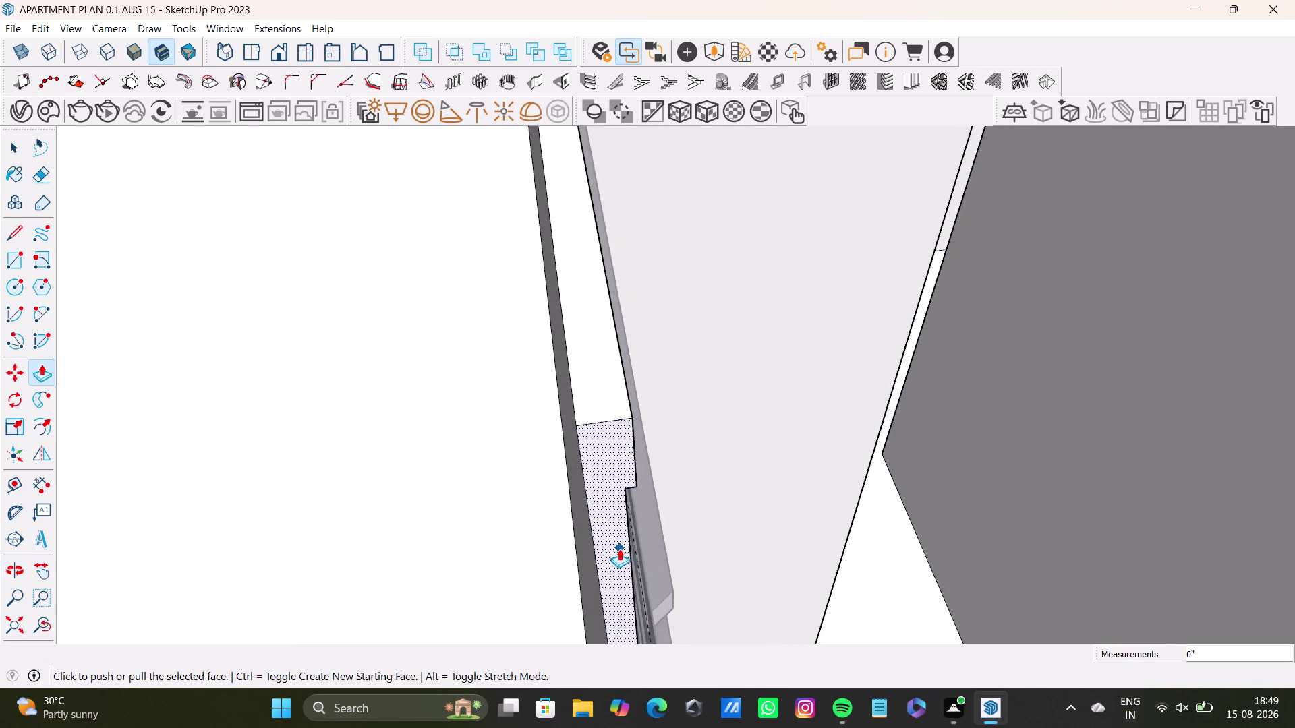
scroll(up, 3)
drag(619, 549, 632, 647)
middle_drag(630, 576, 525, 630)
scroll(down, 3)
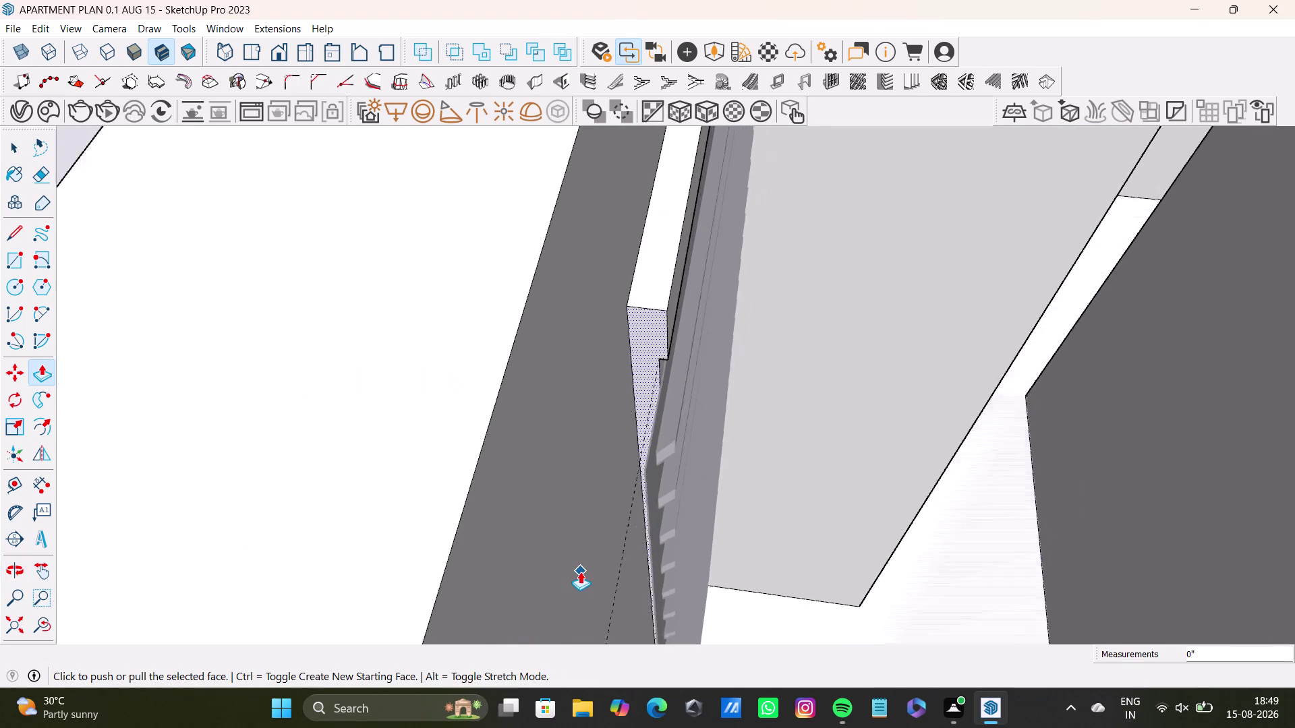
scroll(up, 3)
scroll(down, 3)
key(space)
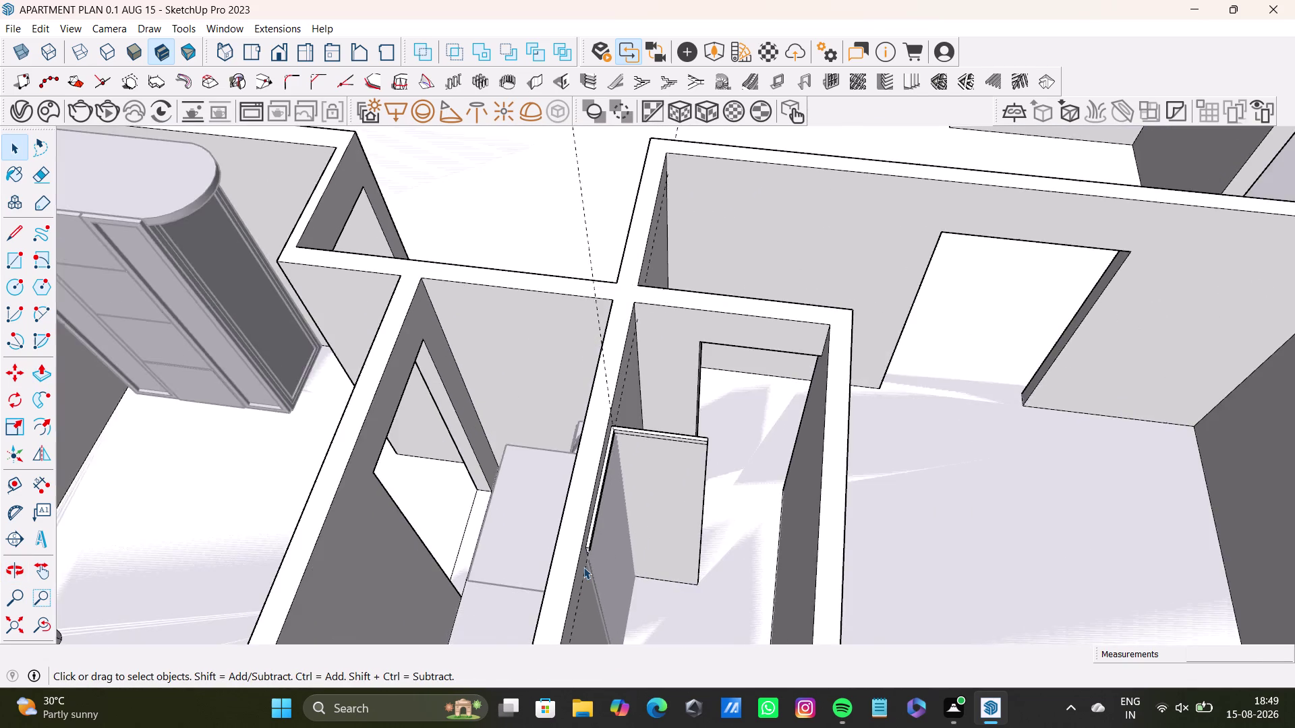
scroll(down, 3)
key(space)
scroll(down, 3)
click(1053, 320)
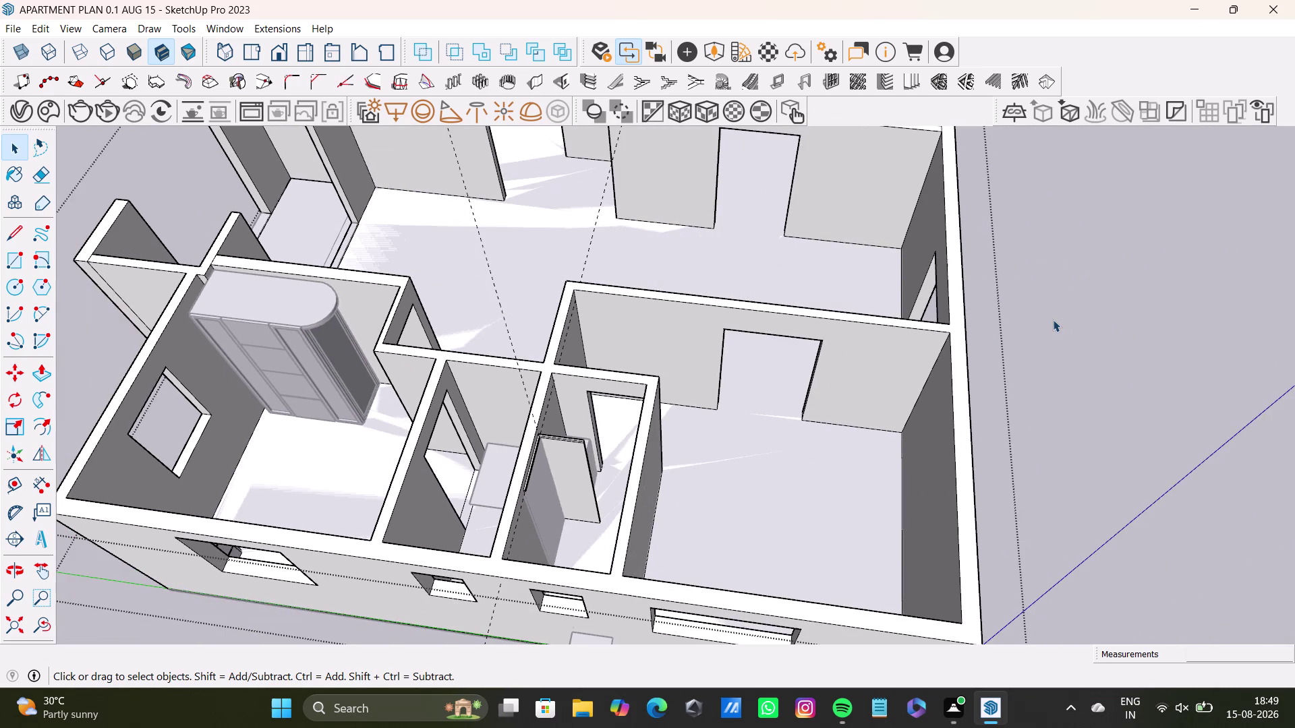
key(space)
middle_drag(559, 484, 637, 458)
scroll(up, 3)
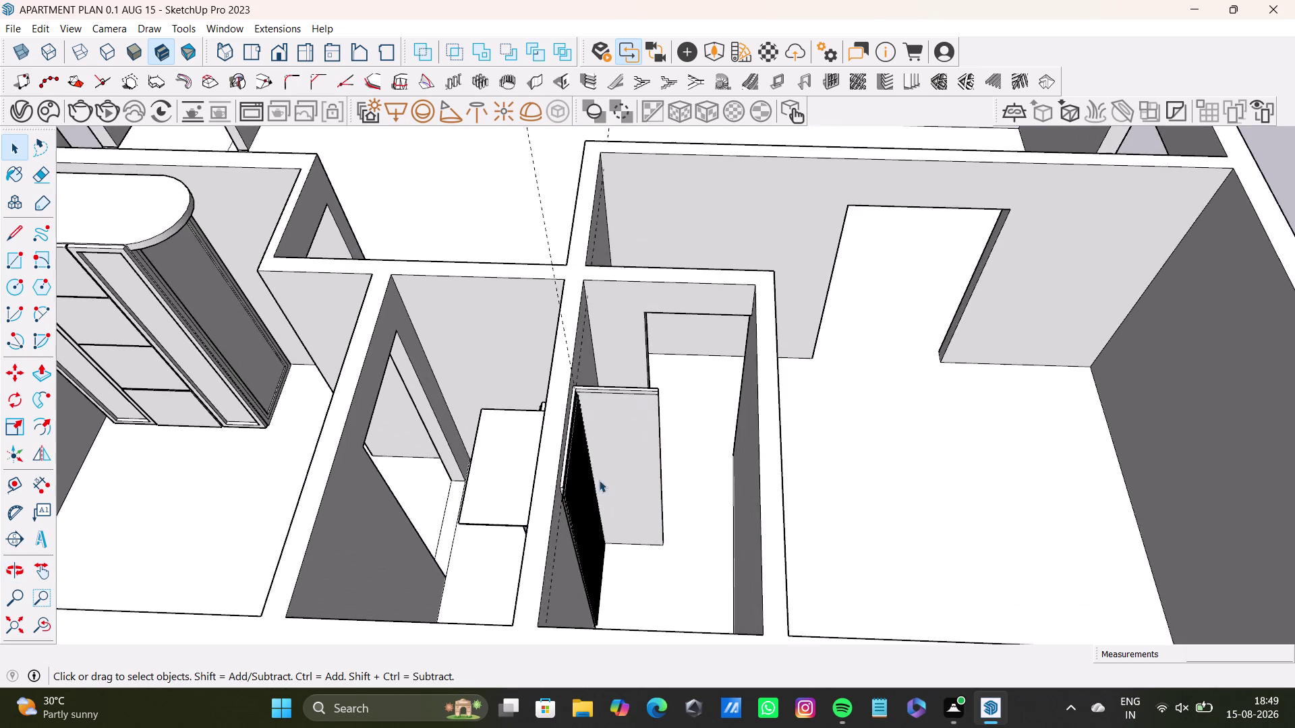
middle_drag(599, 480, 681, 467)
middle_drag(681, 466, 631, 608)
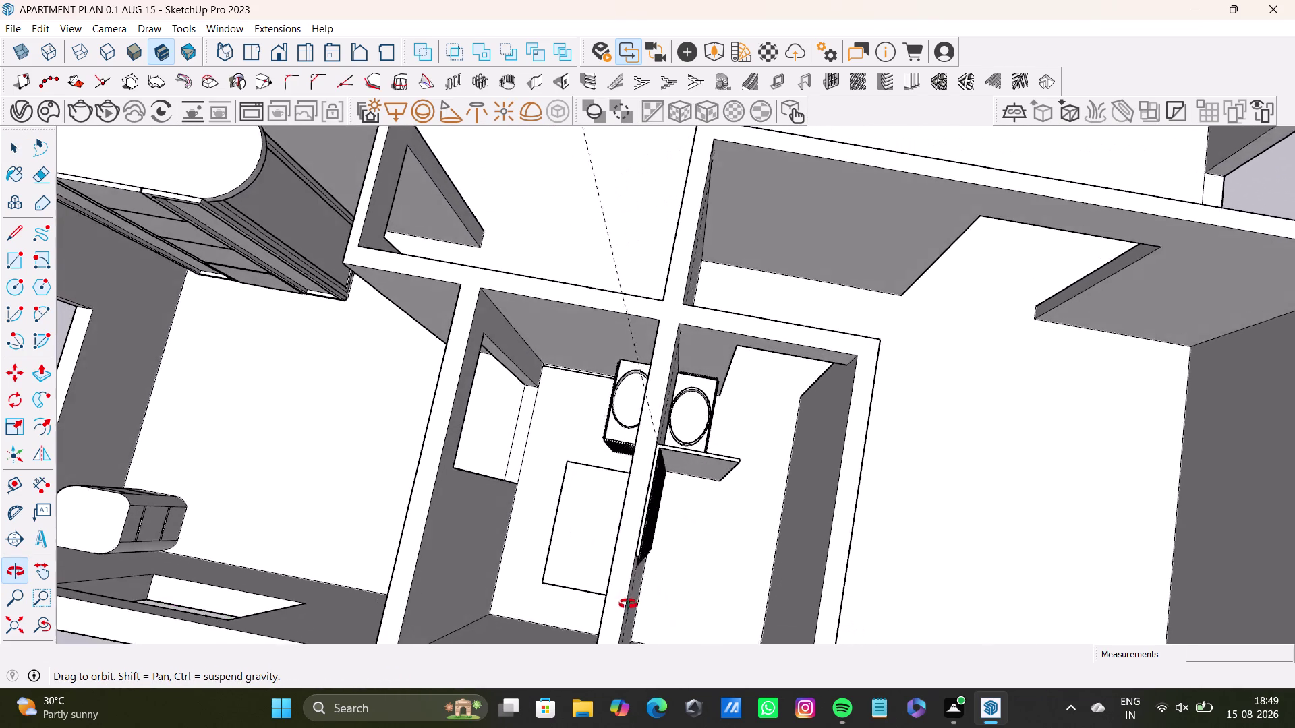
middle_drag(632, 609, 473, 628)
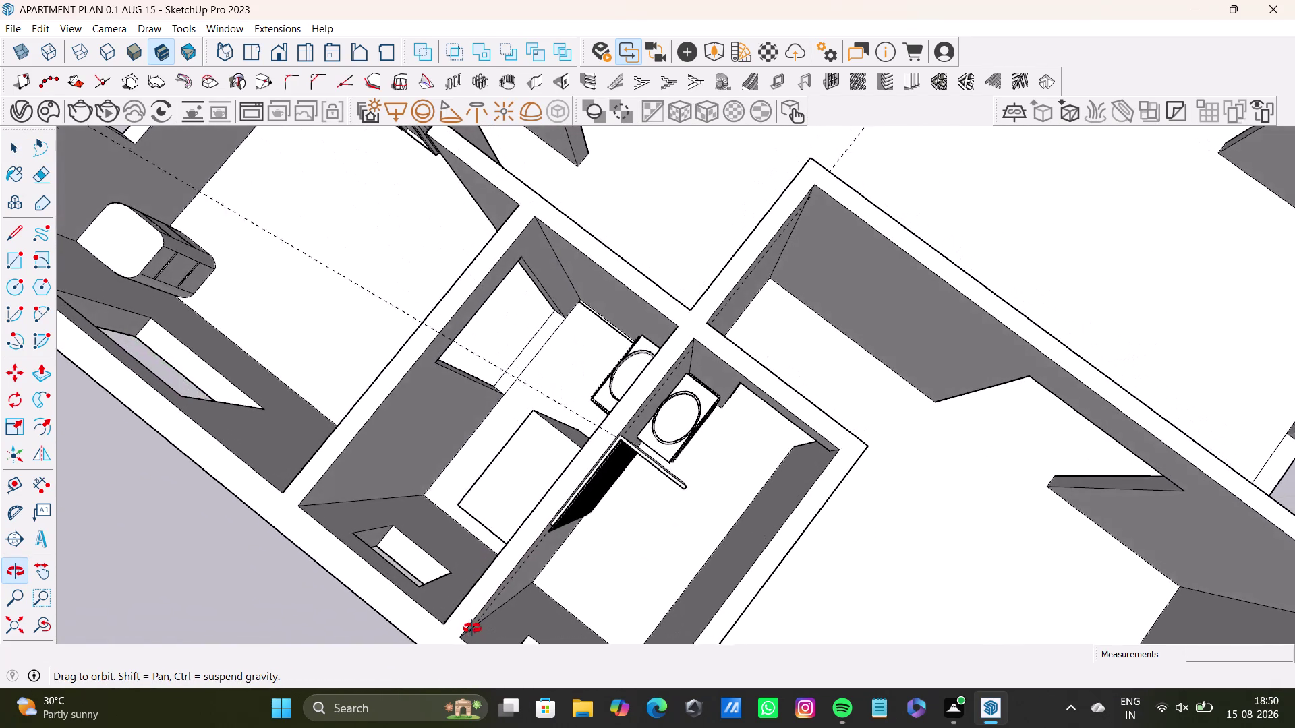
middle_drag(473, 627, 409, 578)
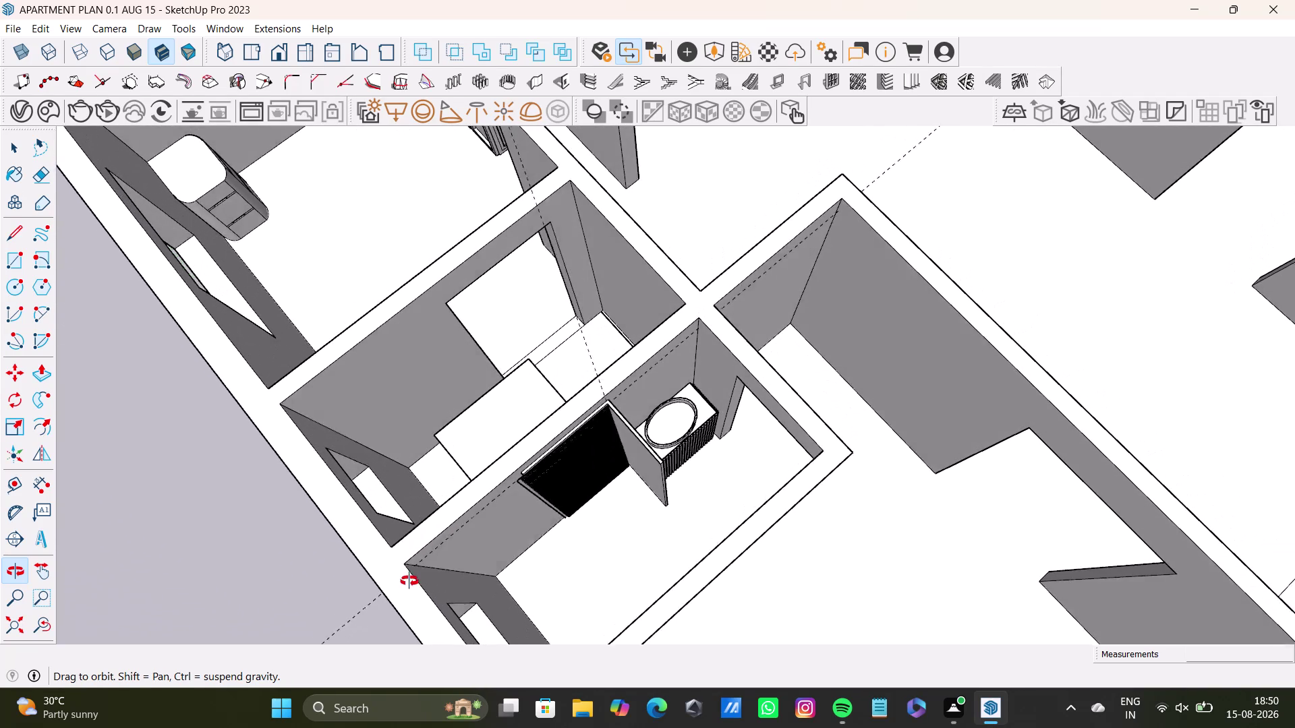
middle_drag(409, 578, 421, 601)
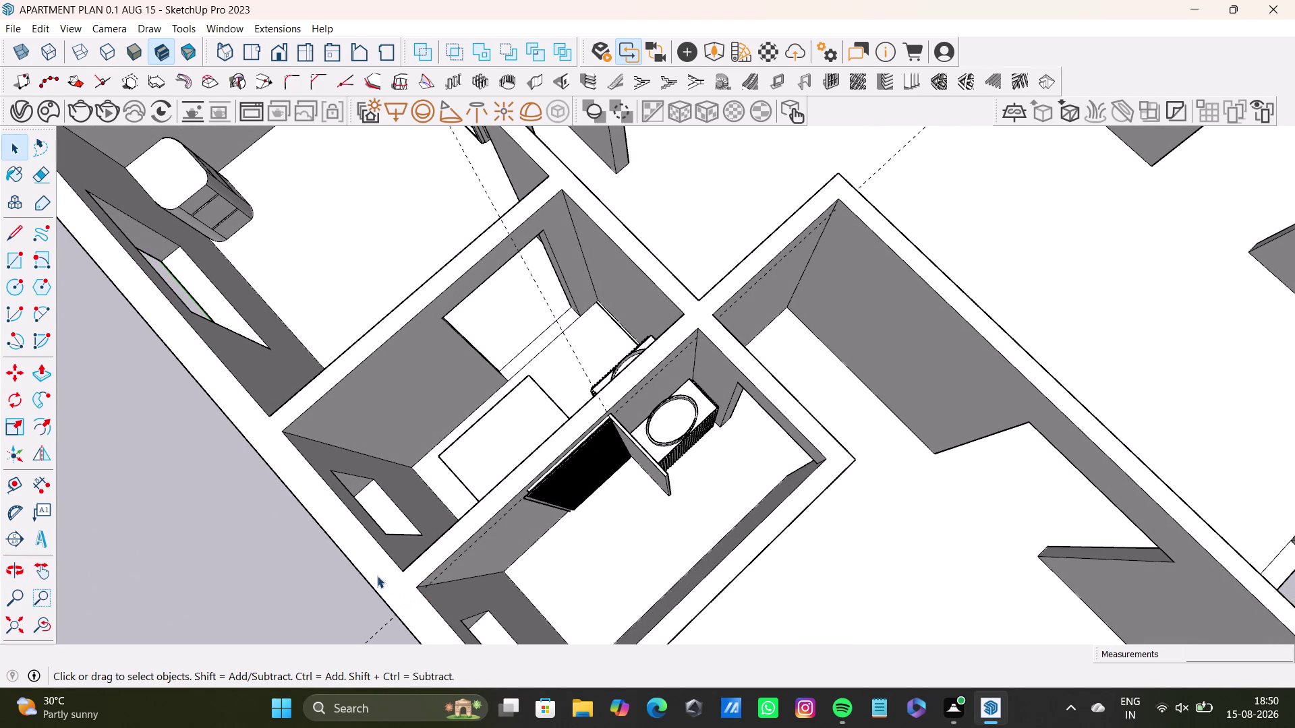